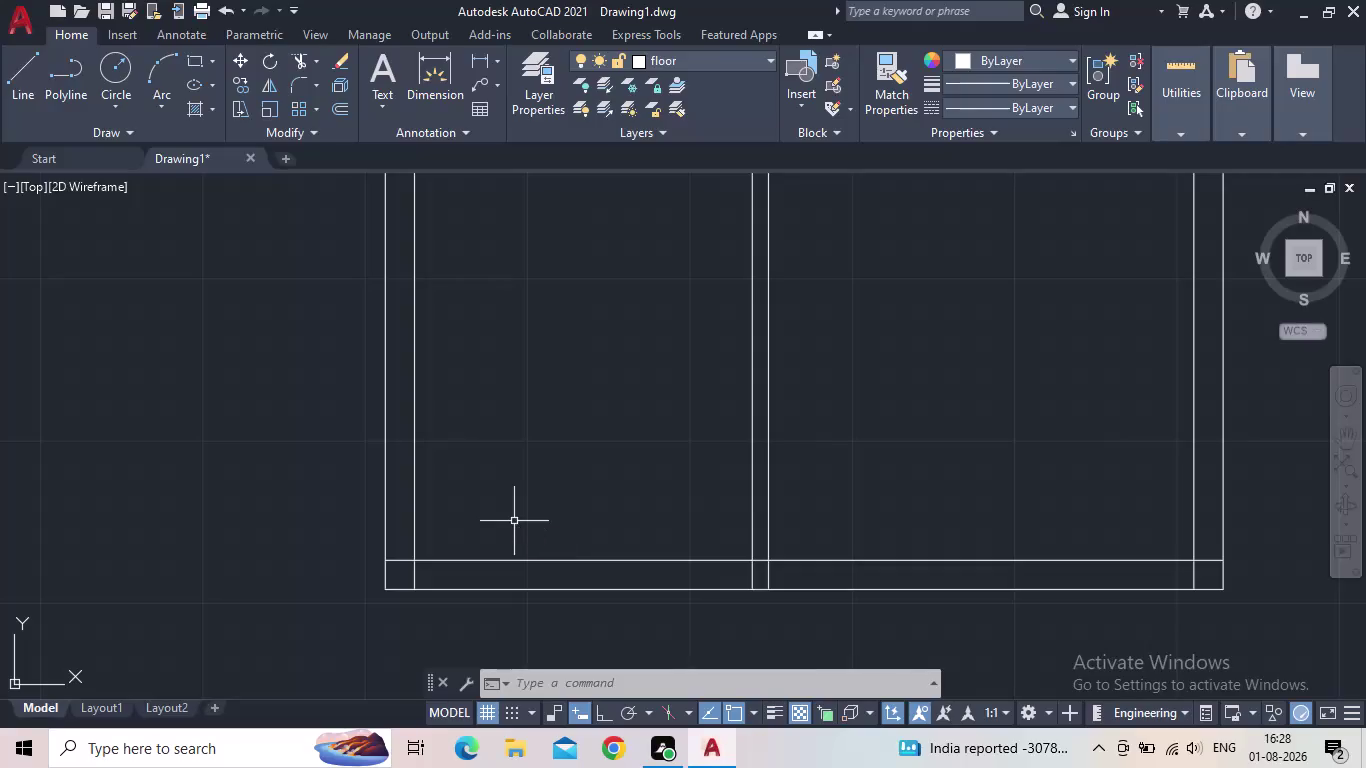
Offset the inner bottom wall line 1'8" upward.
text(1)
text(')
text(8")
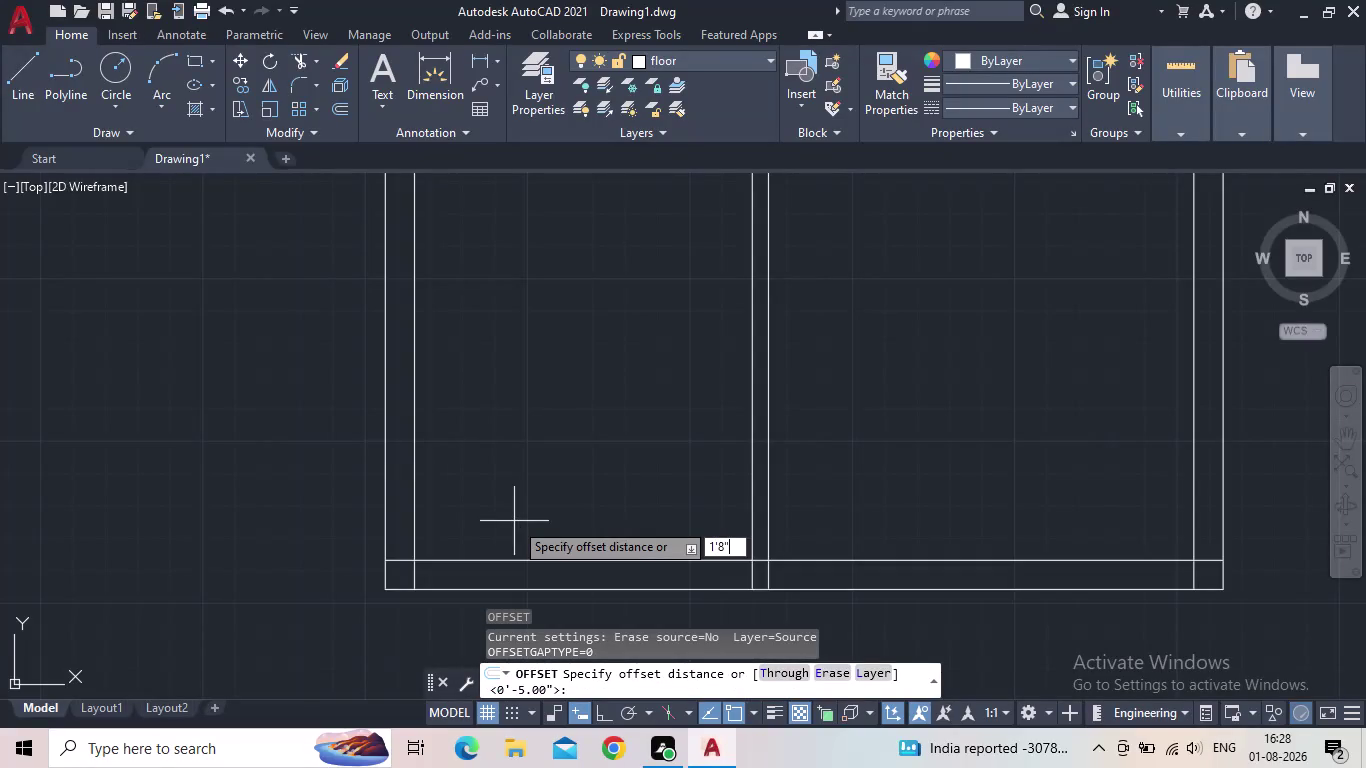
key(Return)
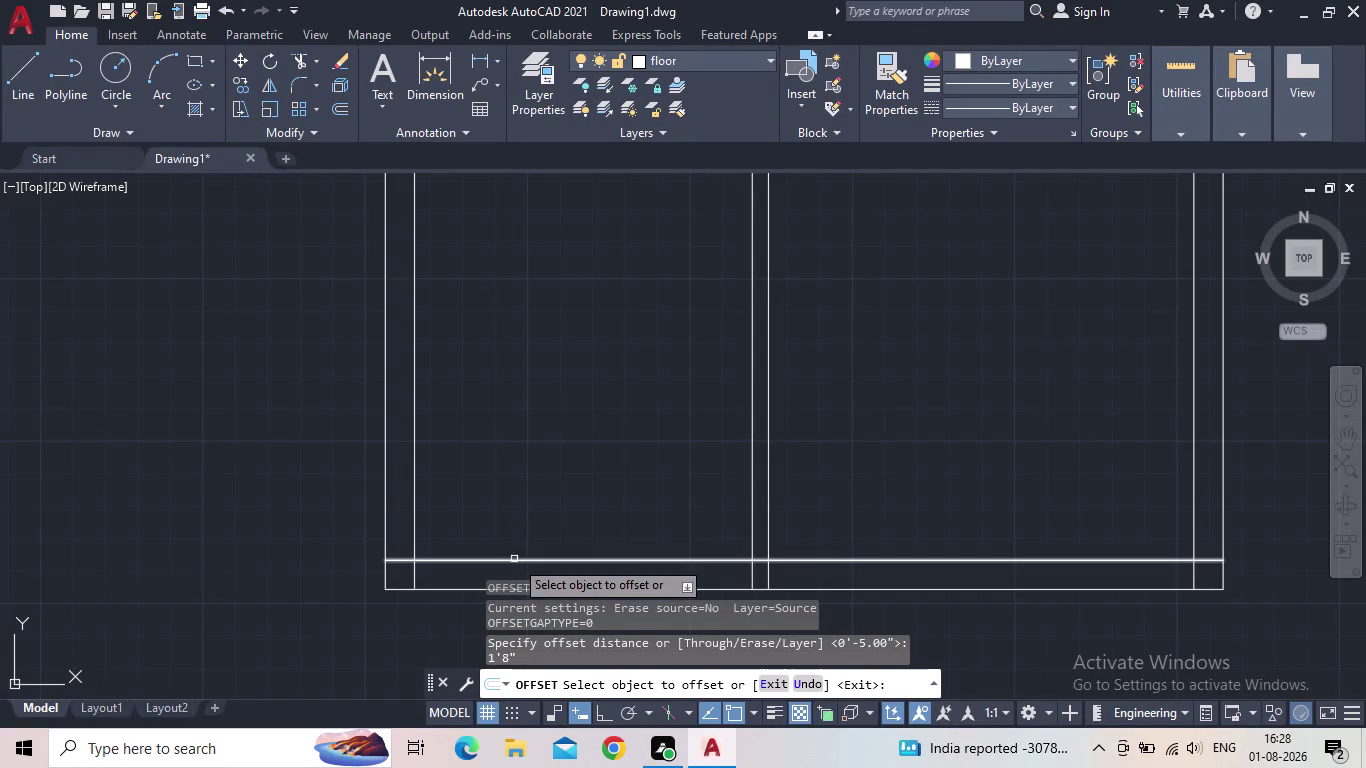
click(514, 559)
click(535, 433)
key(Escape)
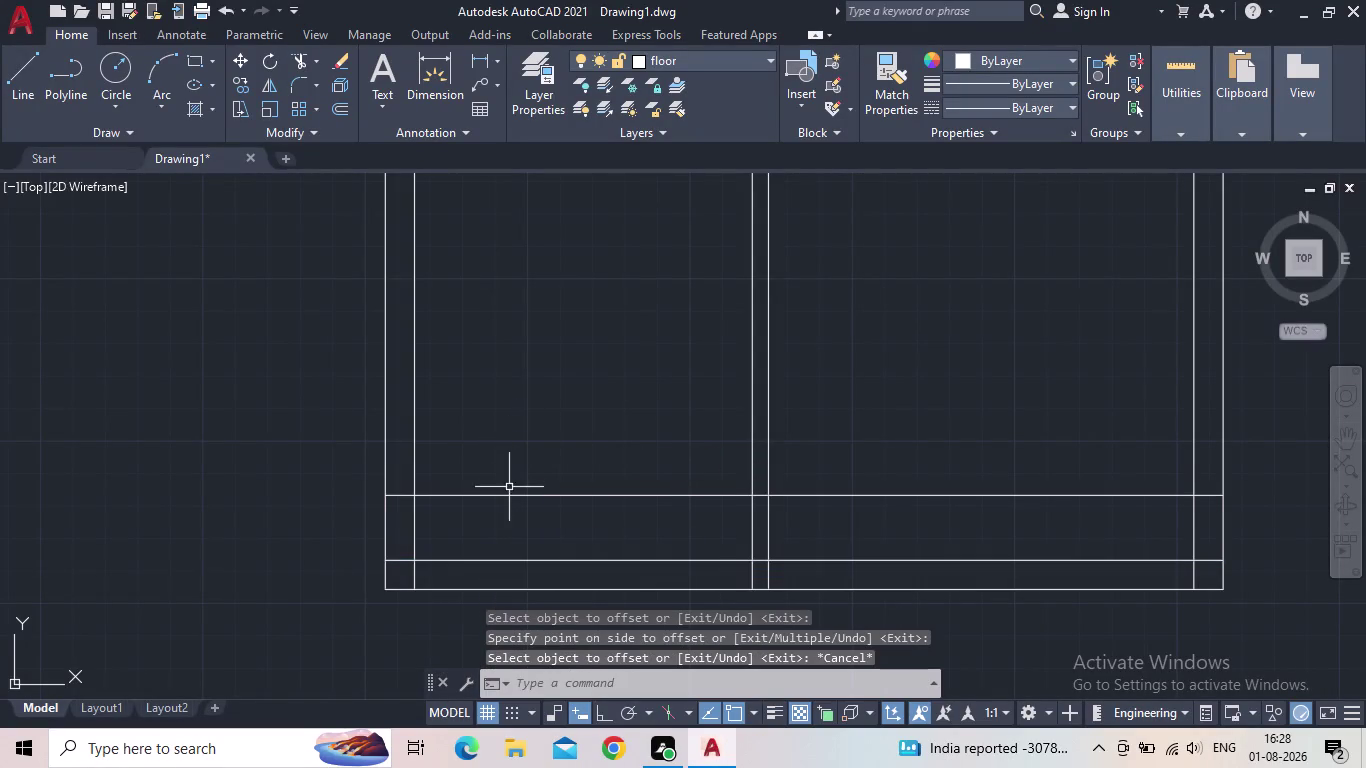
Offset the new line another 9" upward.
key(o)
key(Return)
text(9)
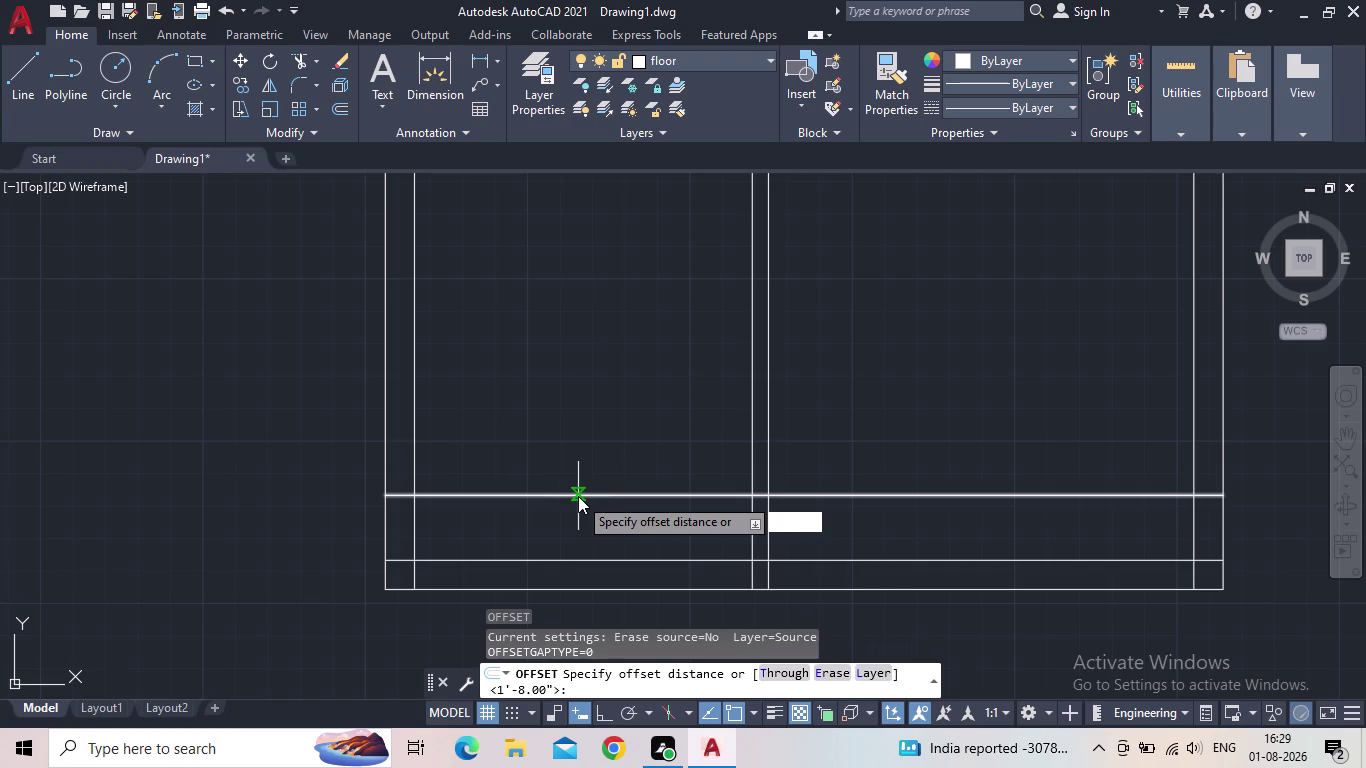
text(")
key(Return)
click(577, 497)
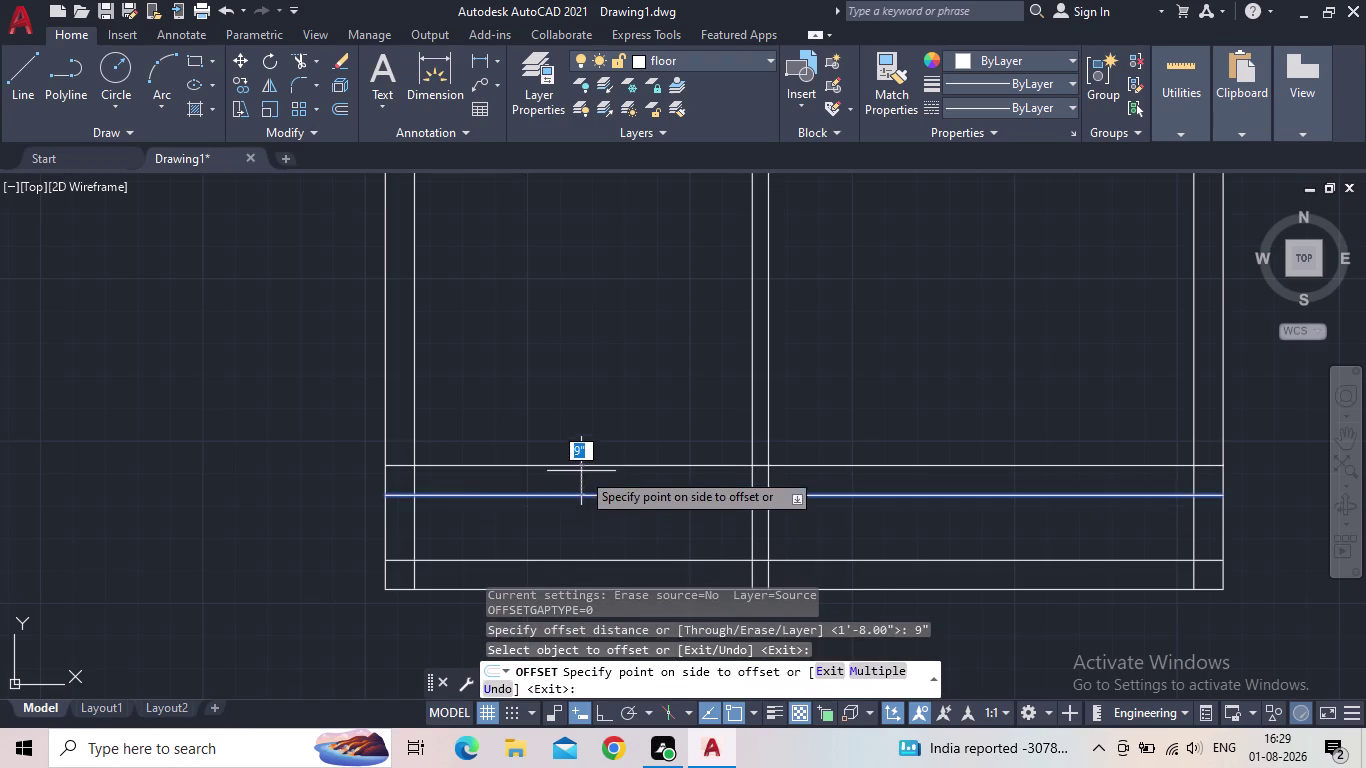
click(581, 471)
key(Escape)
scroll(down, 3)
scroll(up, 3)
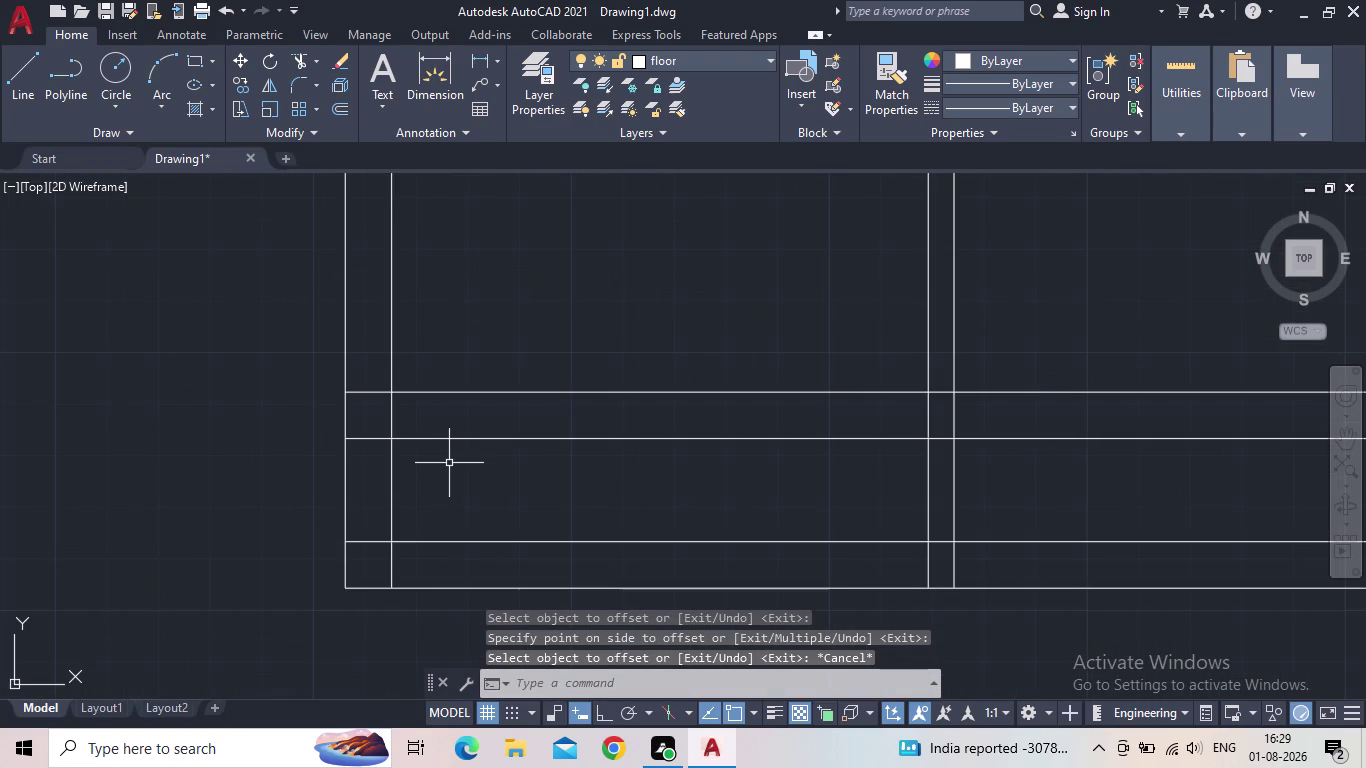
scroll(down, 3)
Trim the two new lines out of the right room with TR.
key(t)
key(r)
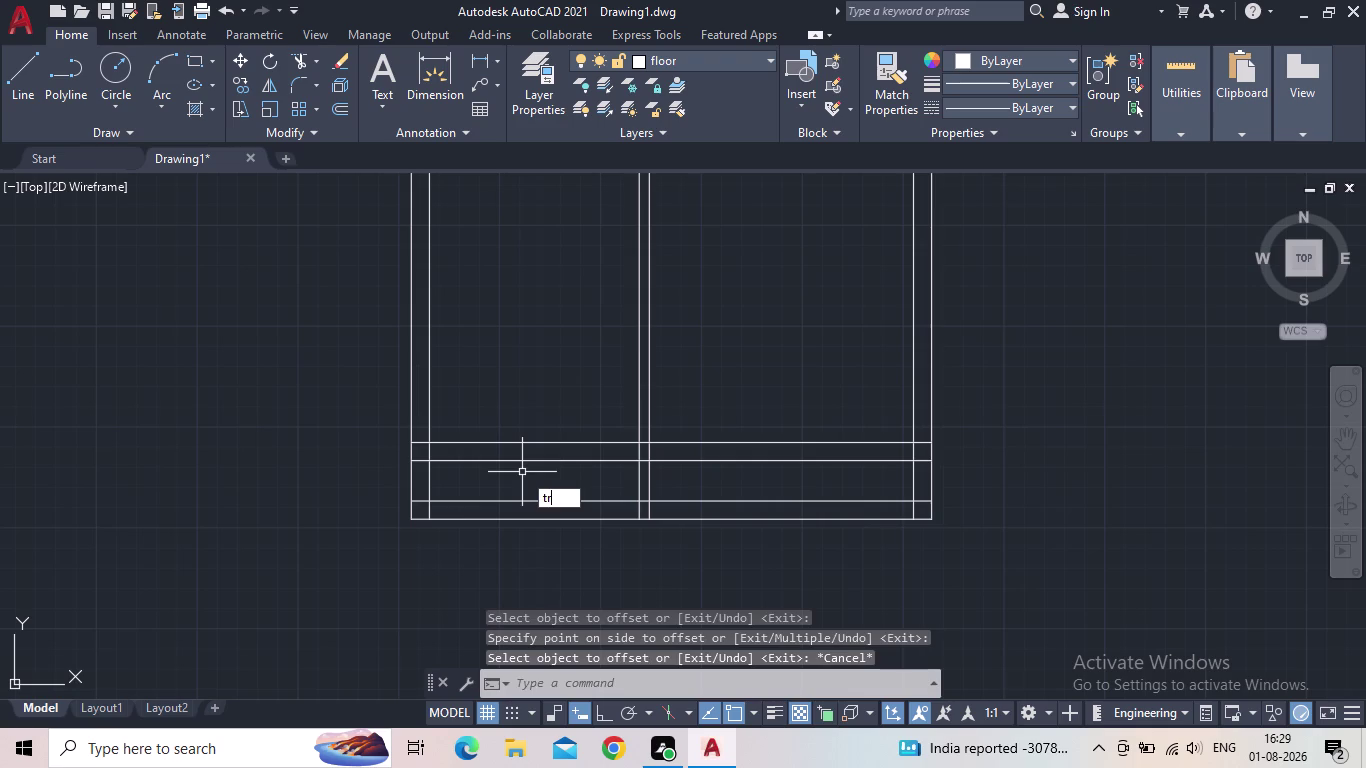
key(space)
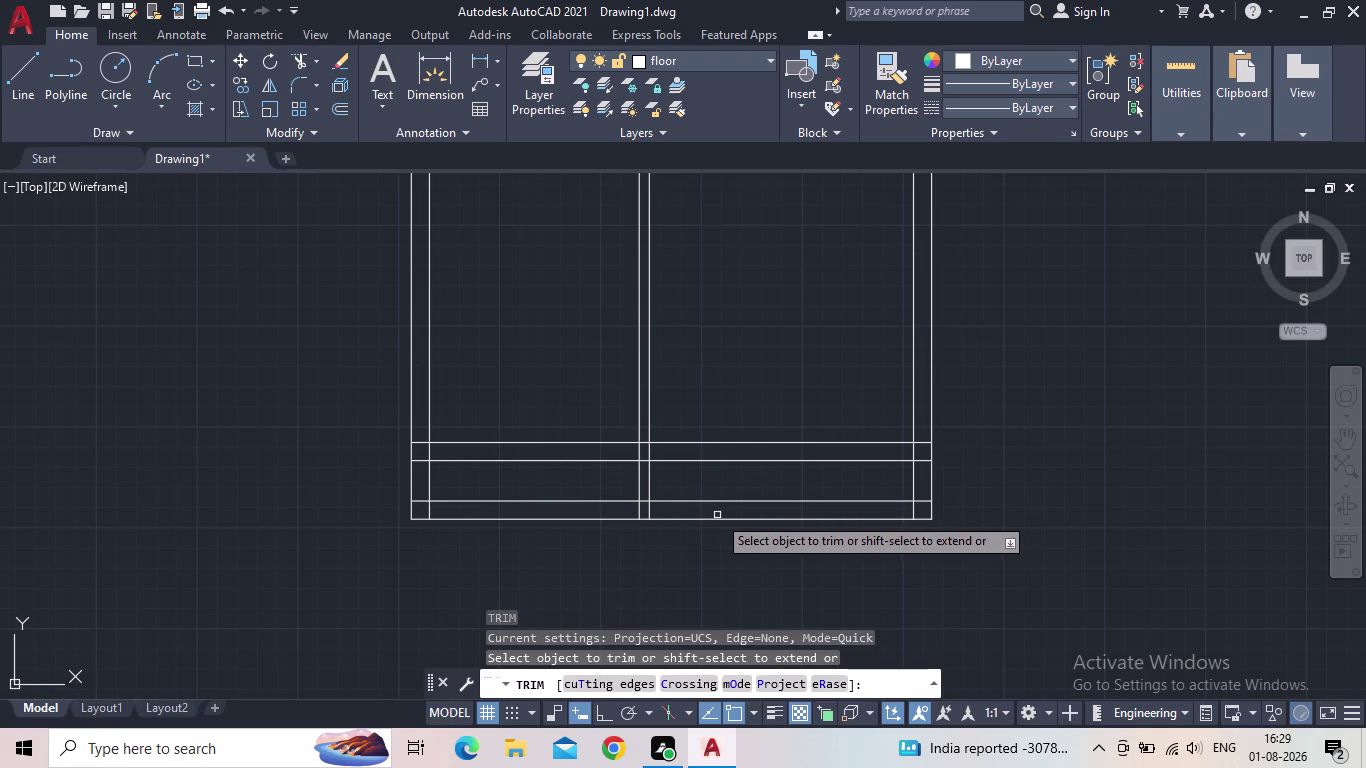
scroll(up, 3)
drag(752, 436, 739, 408)
click(679, 308)
scroll(down, 3)
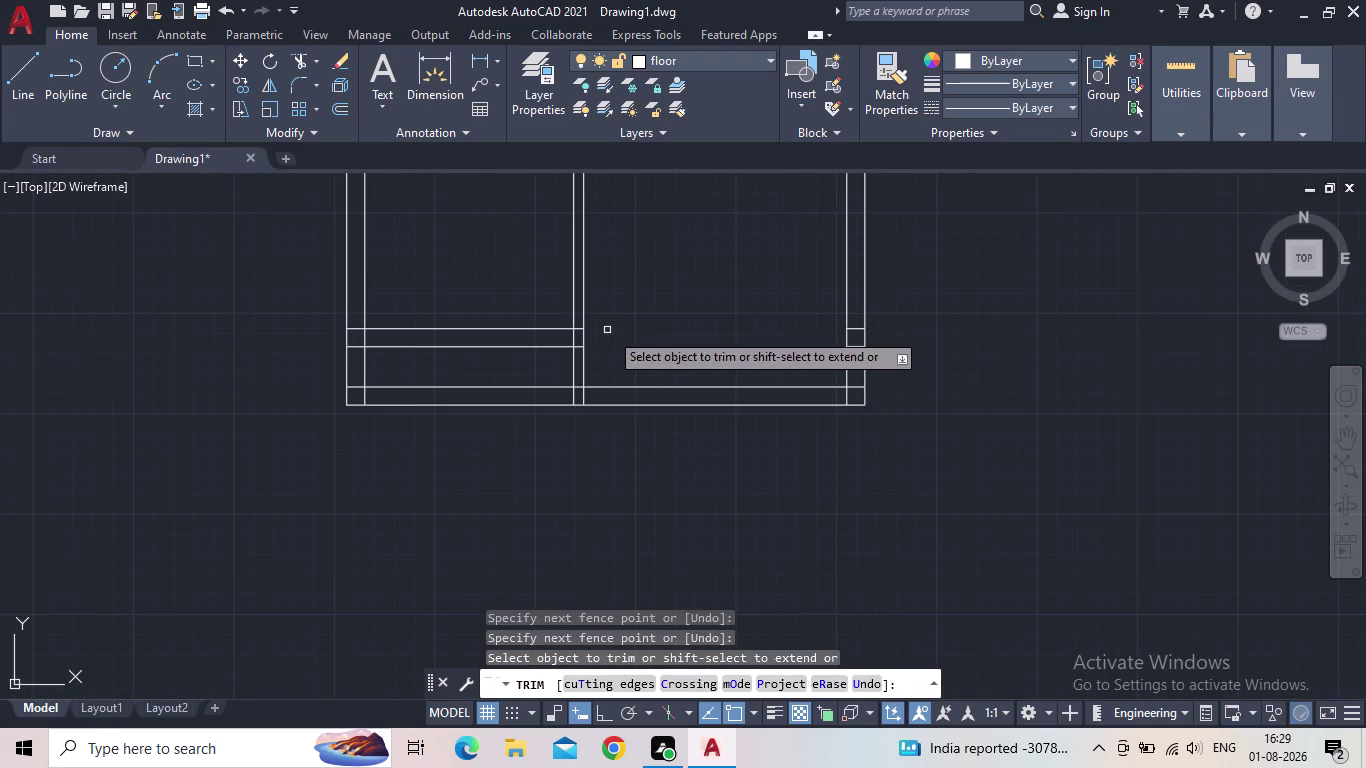
Trim the new line ends inside the left wall and finish trimming.
middle_drag(458, 368, 579, 399)
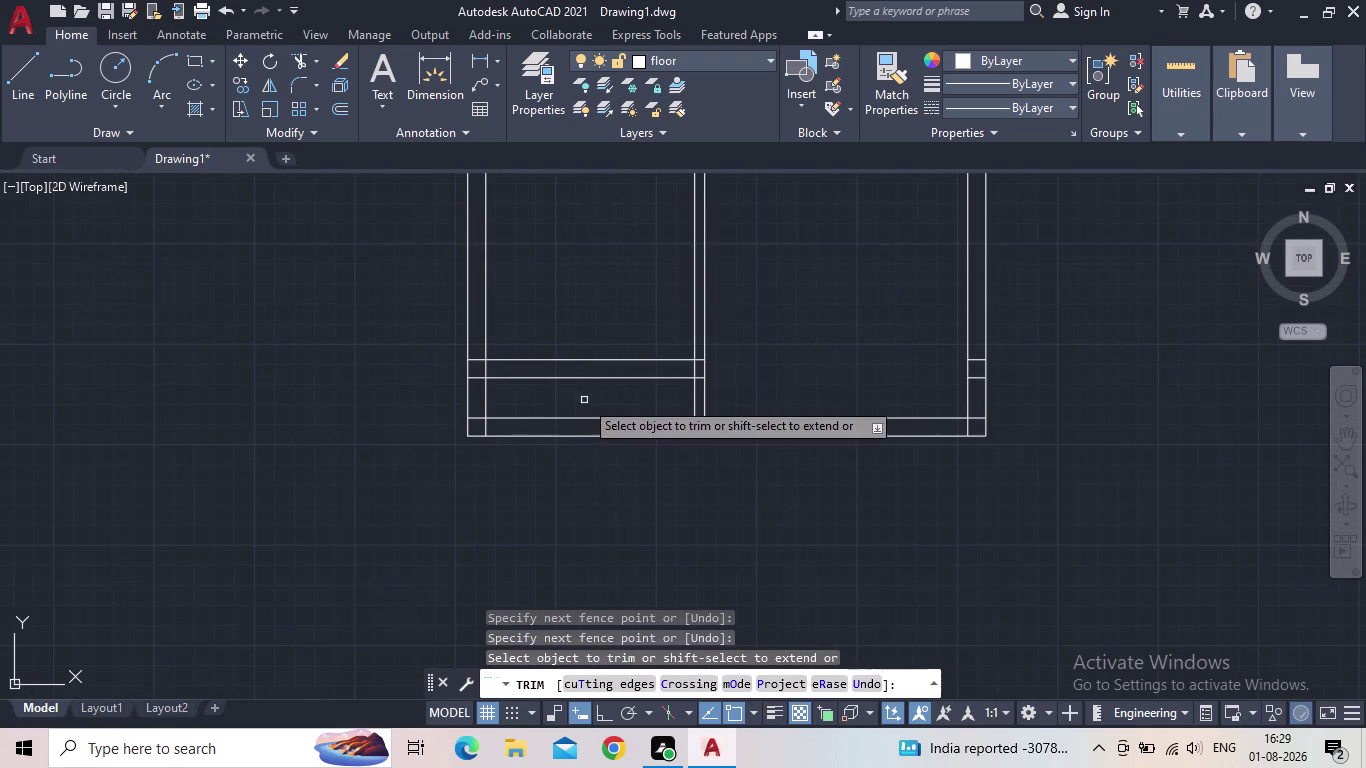
scroll(up, 3)
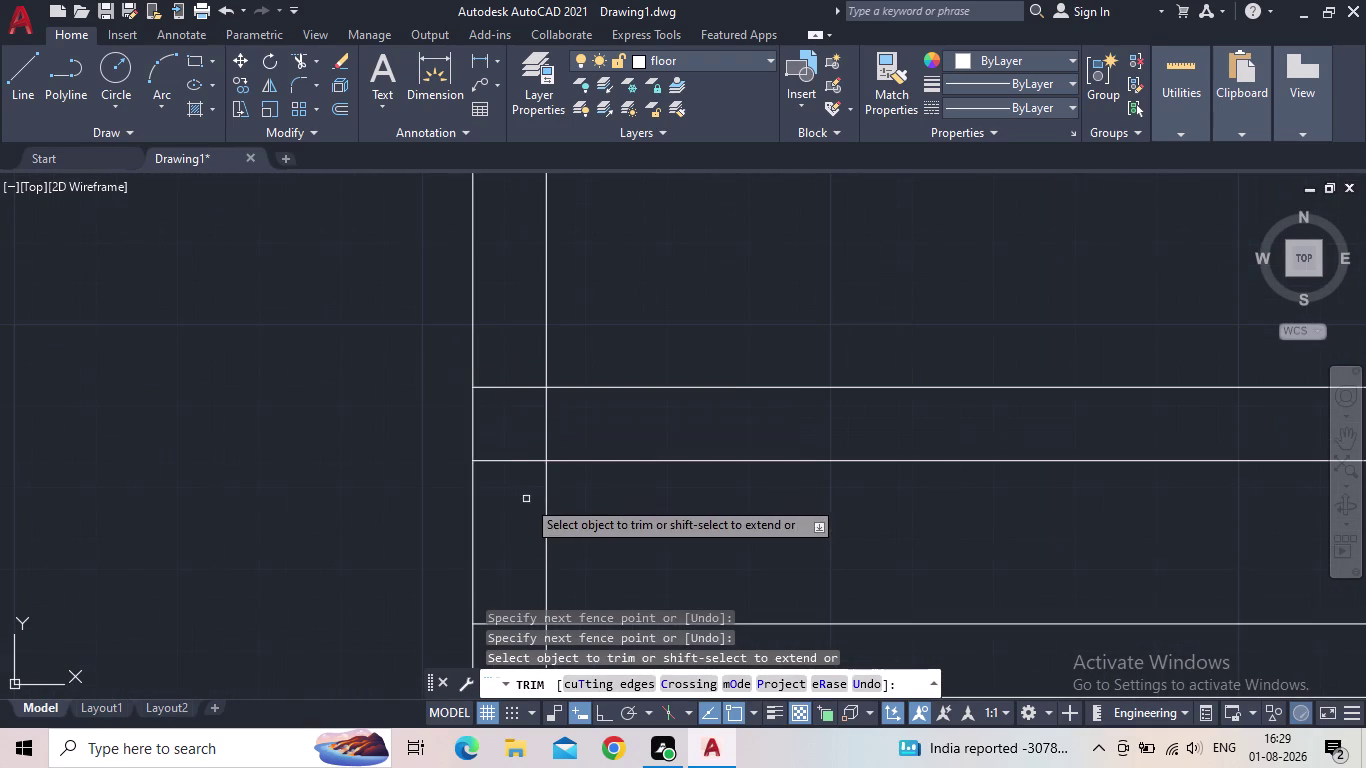
click(526, 499)
drag(514, 358, 513, 367)
scroll(down, 3)
middle_drag(645, 454, 661, 431)
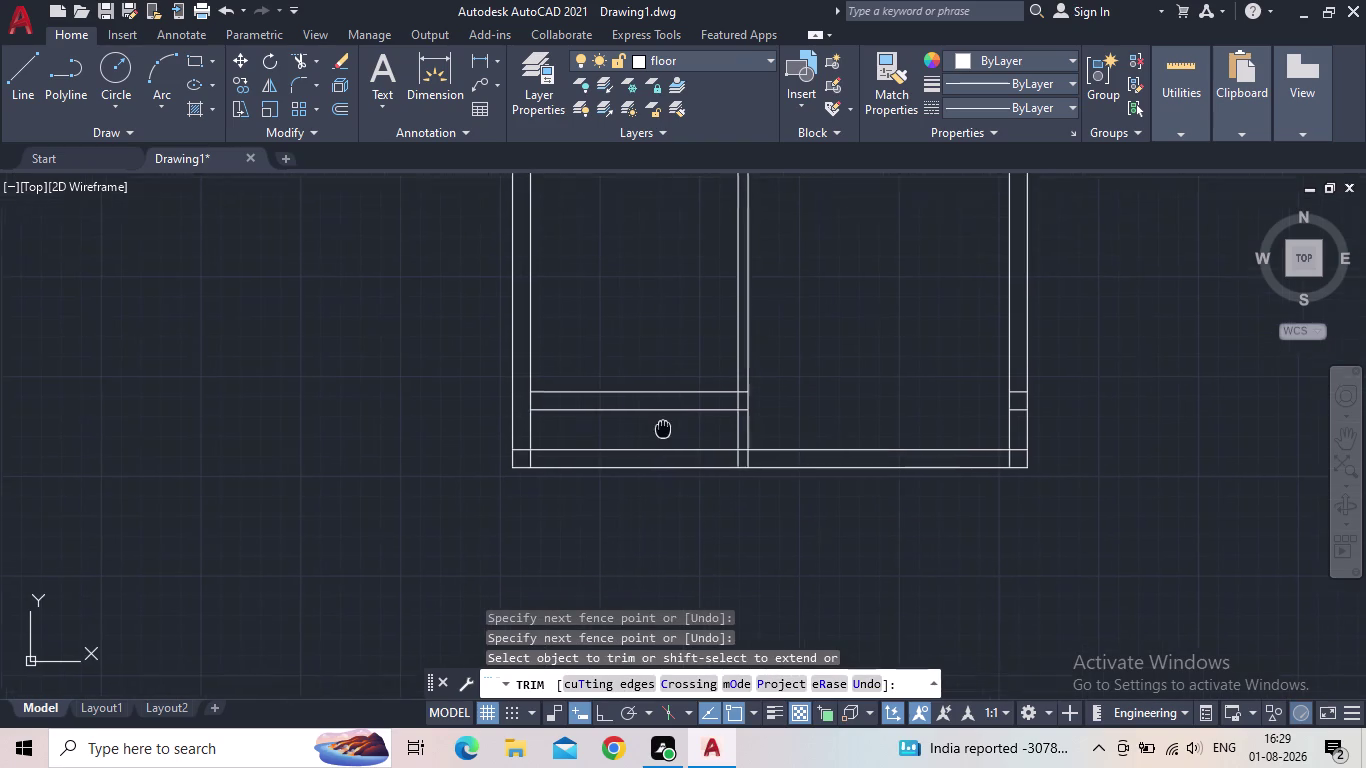
middle_drag(661, 431, 672, 415)
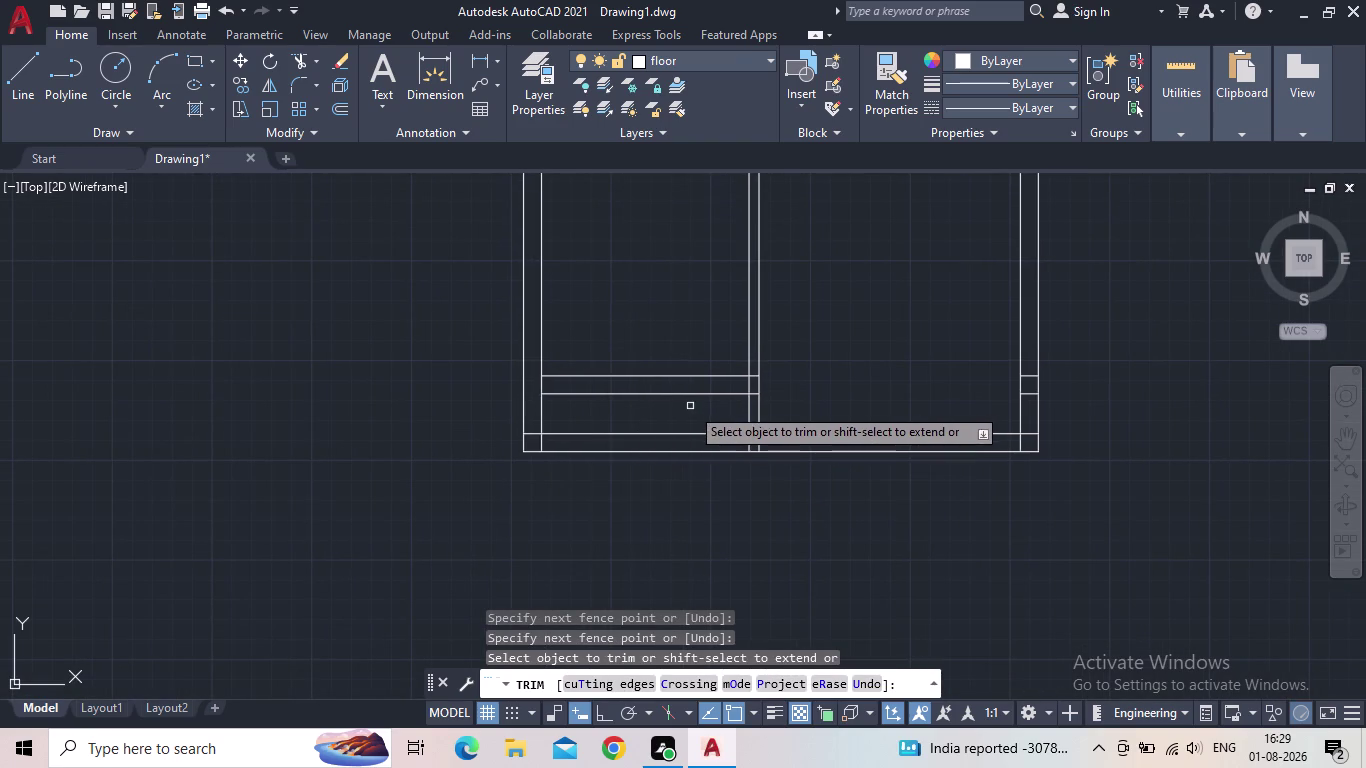
scroll(up, 3)
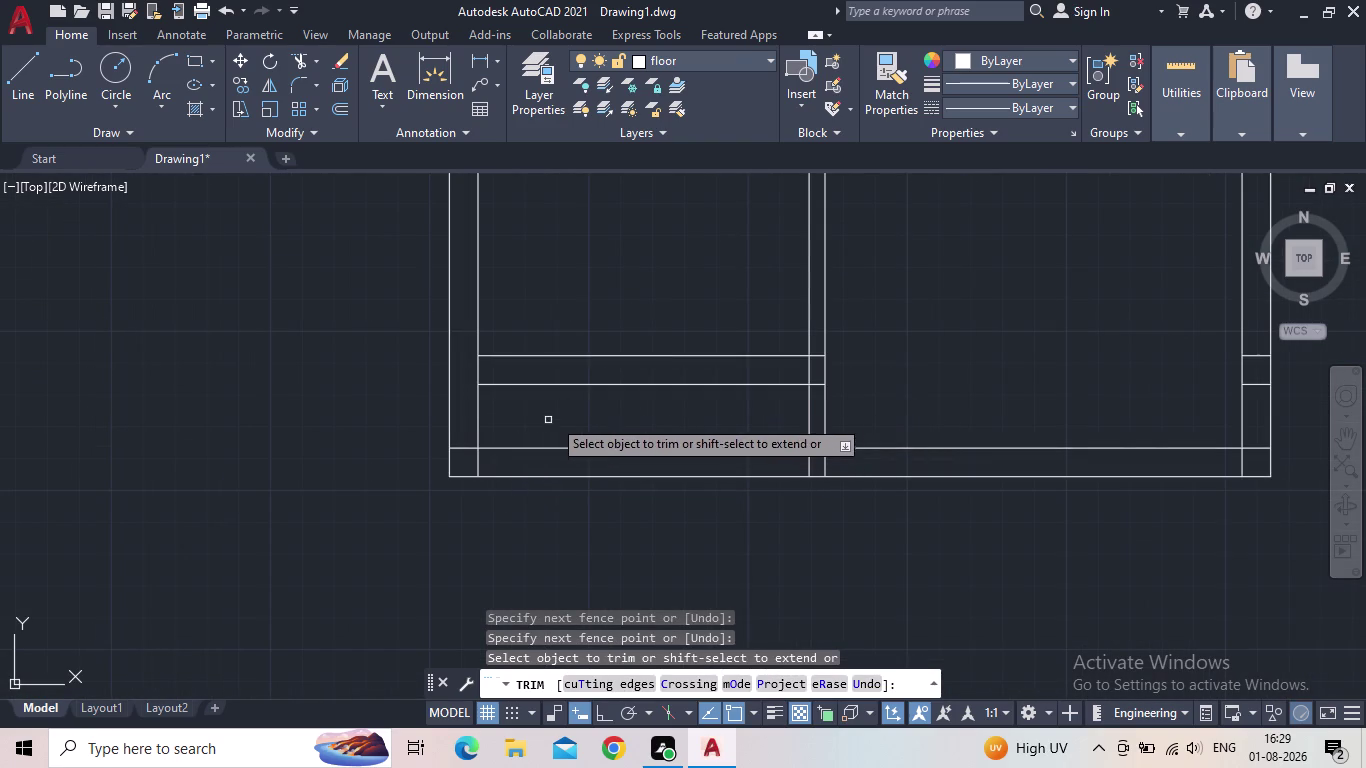
key(Escape)
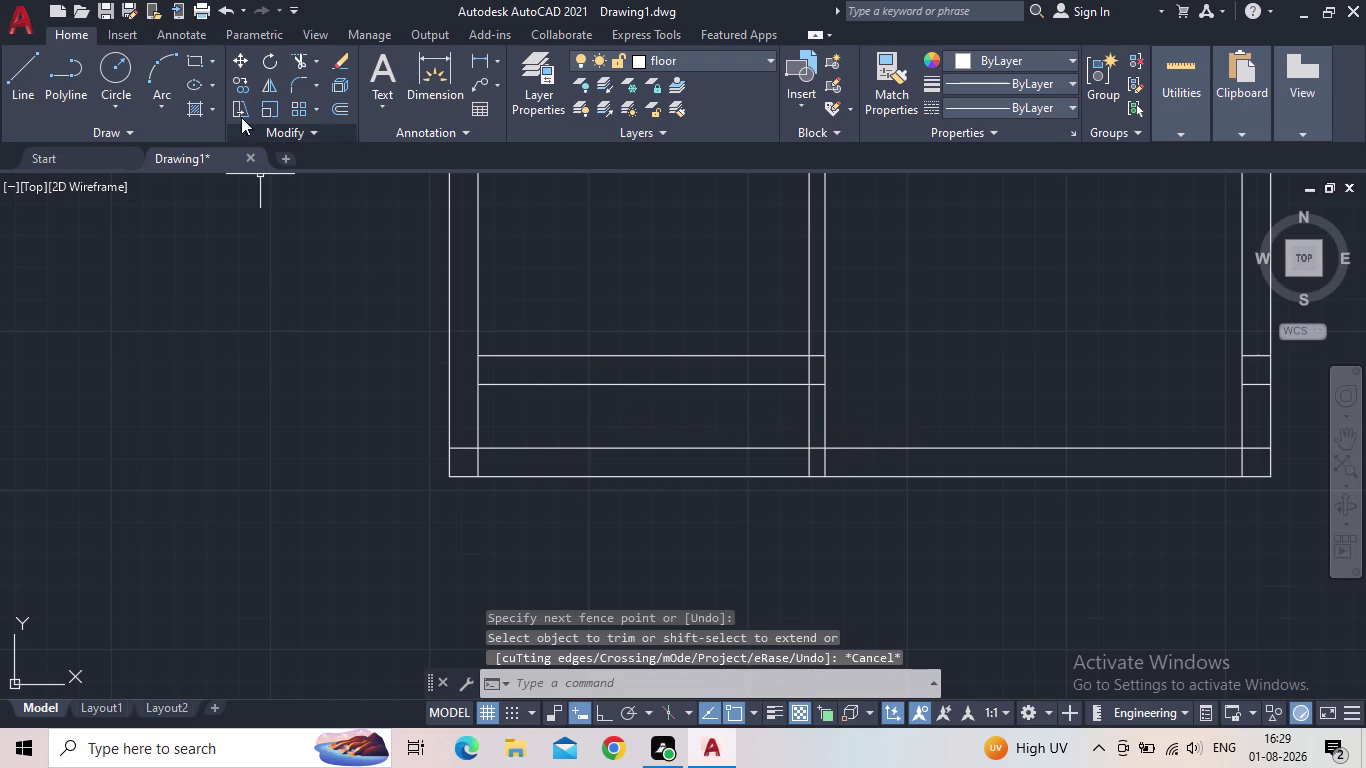
click(477, 58)
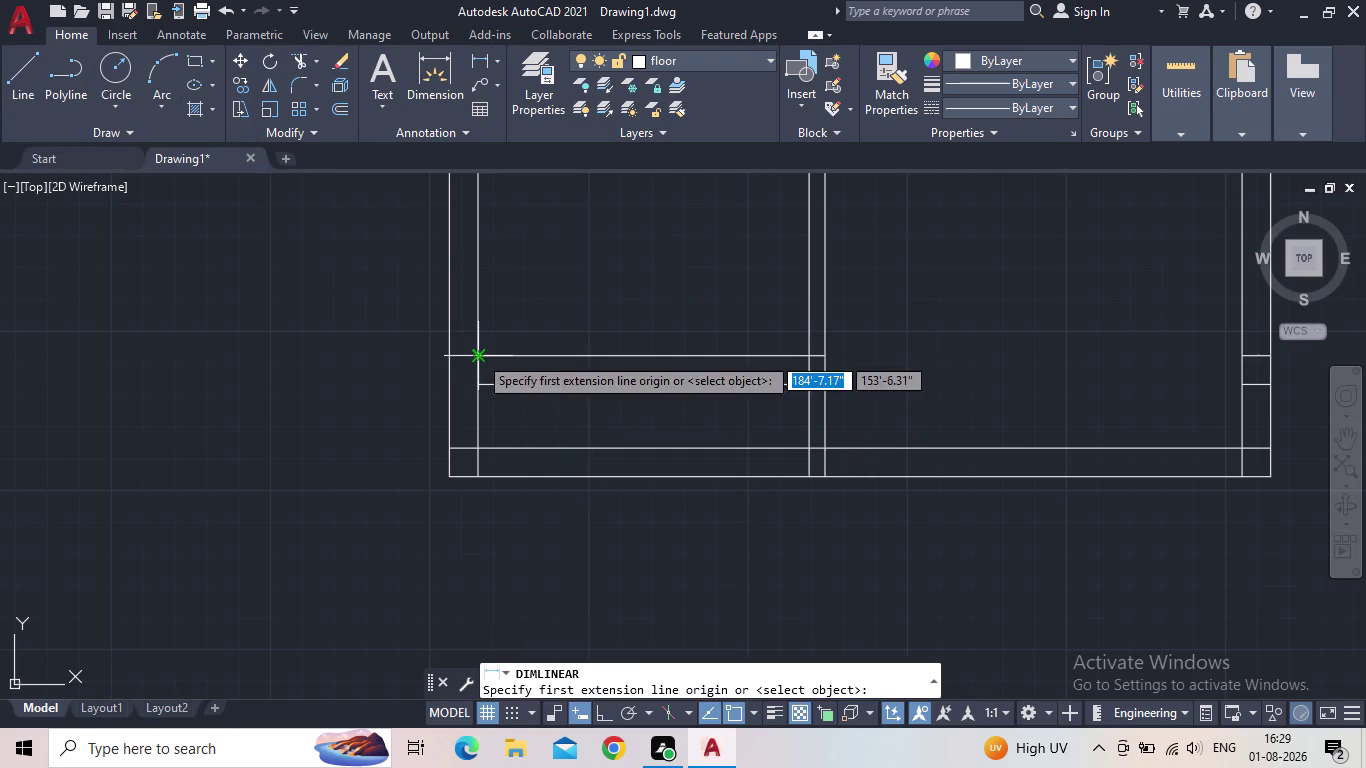
click(478, 355)
click(477, 474)
scroll(up, 3)
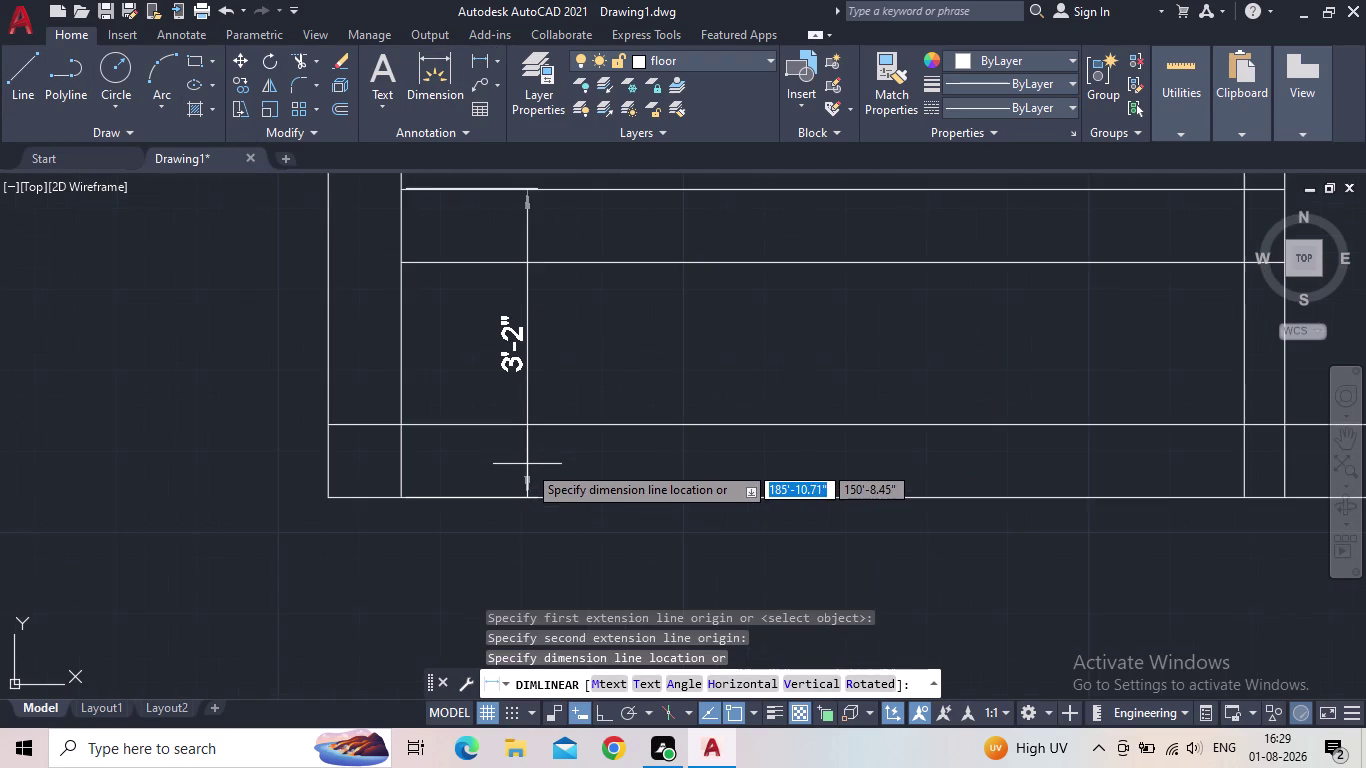
scroll(down, 3)
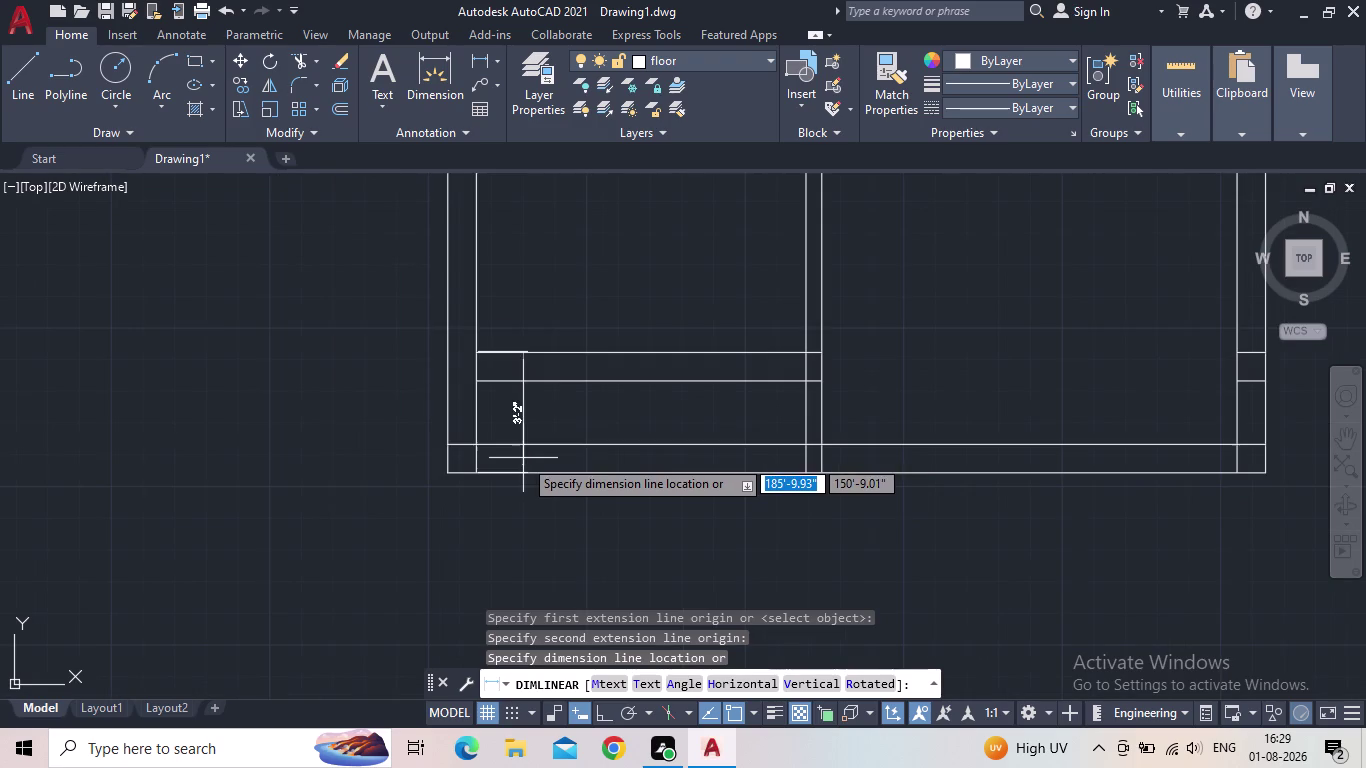
key(Escape)
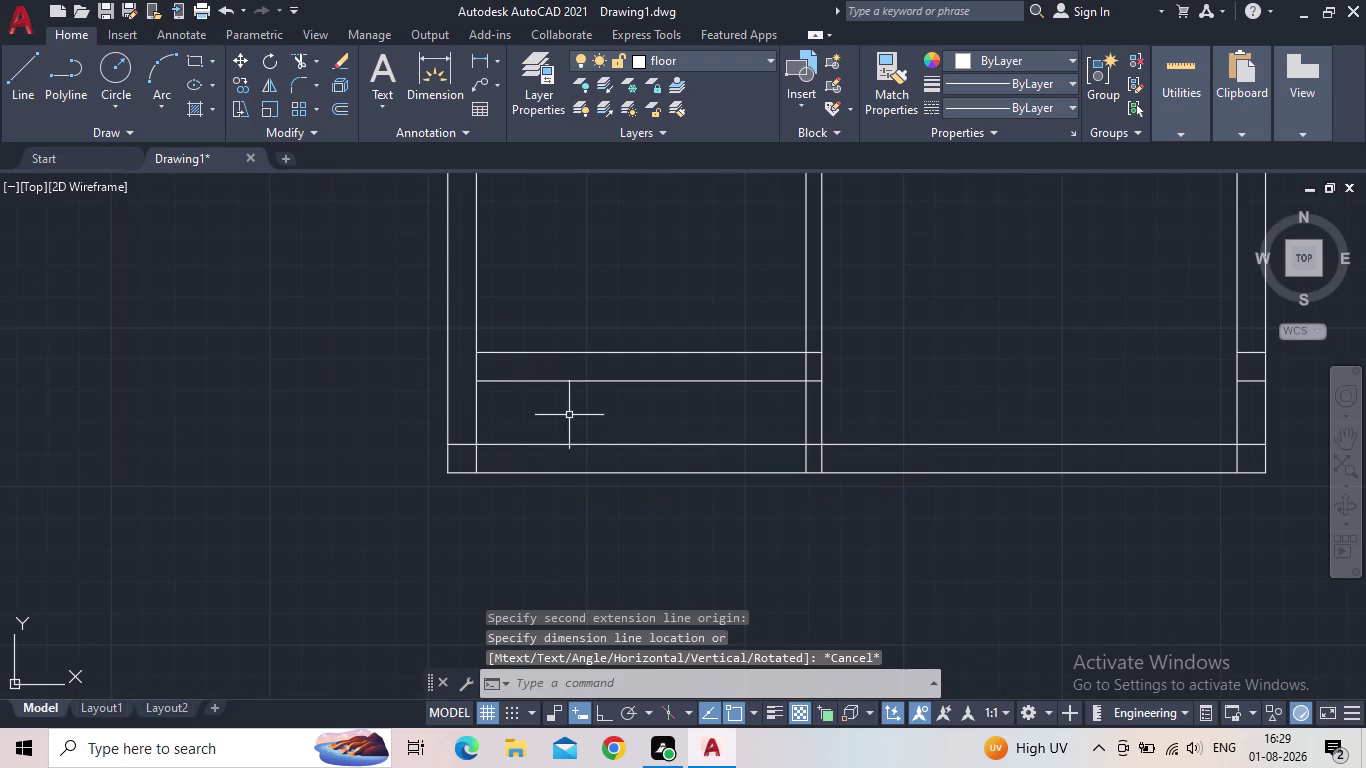
click(576, 402)
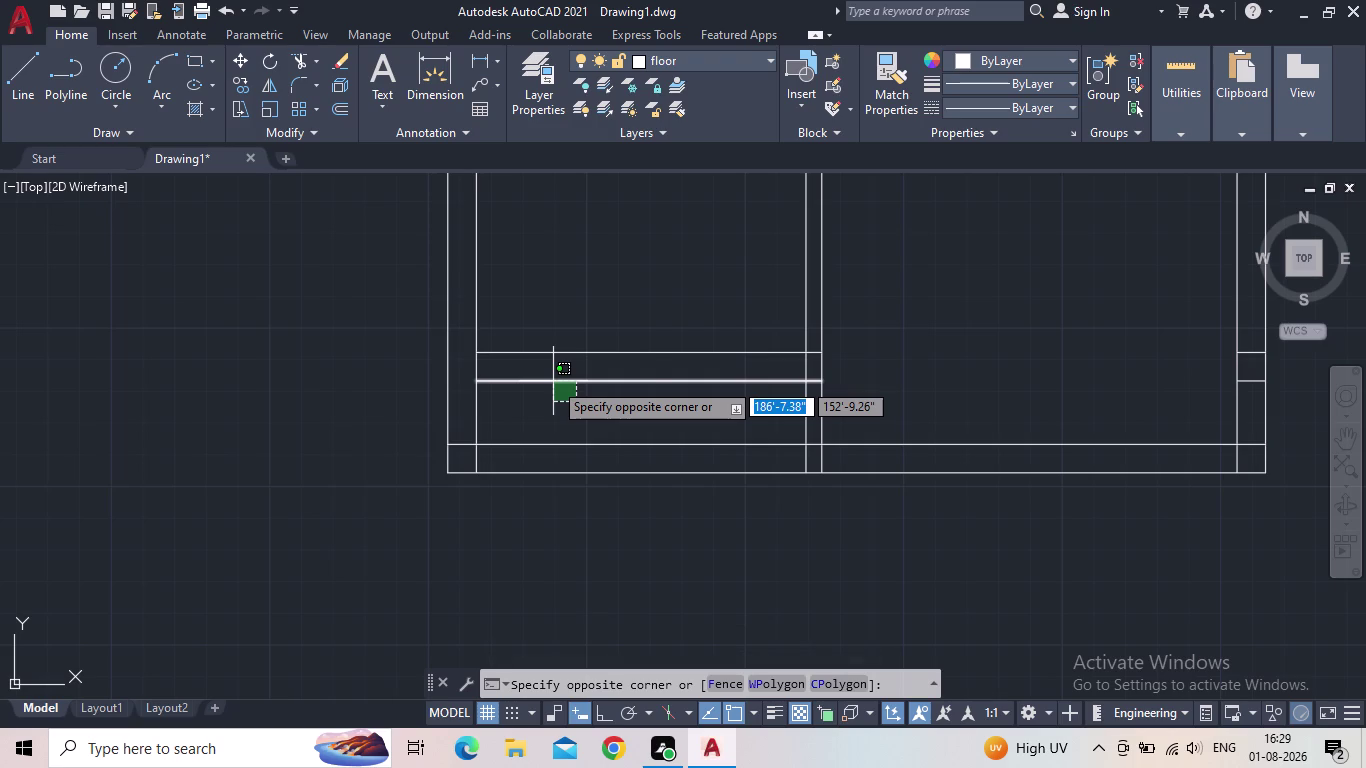
Delete the lower and upper horizontal lines crossing the left room.
click(553, 381)
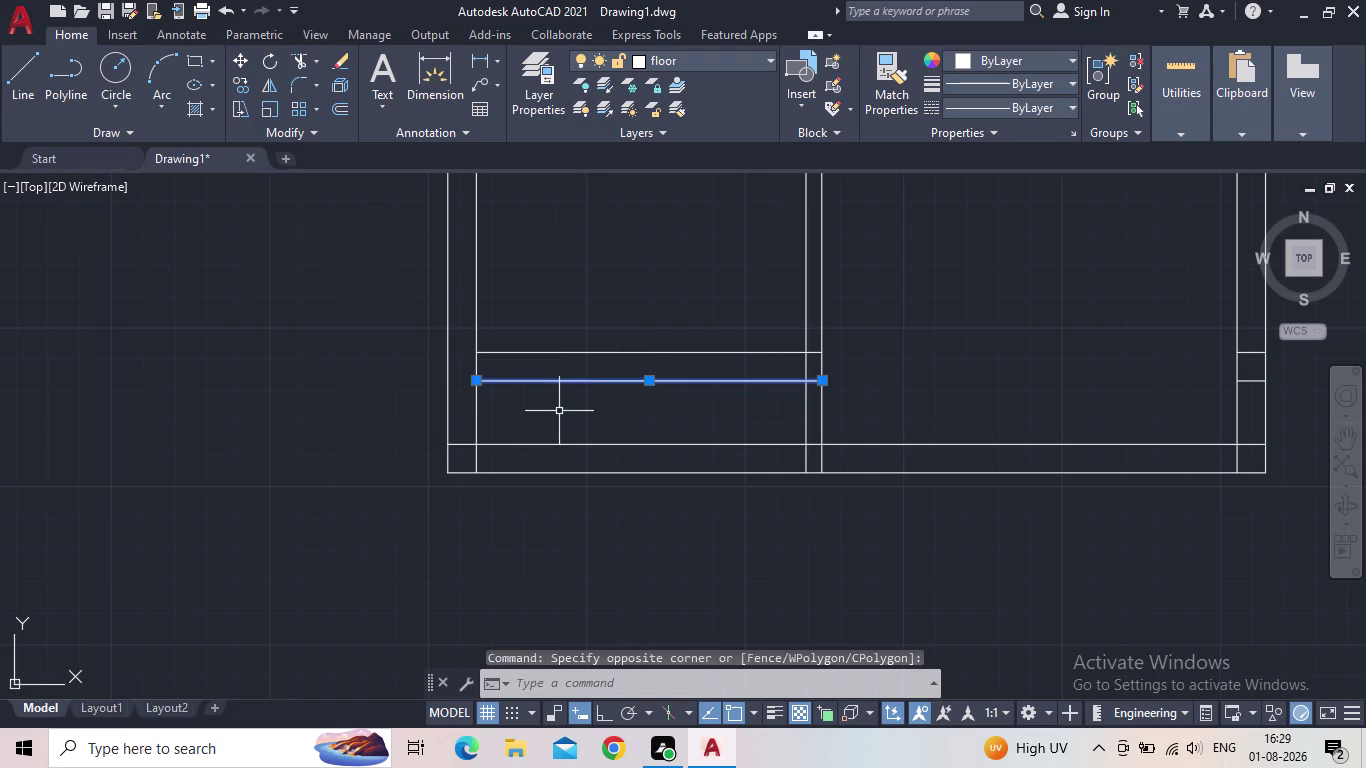
key(Delete)
click(603, 352)
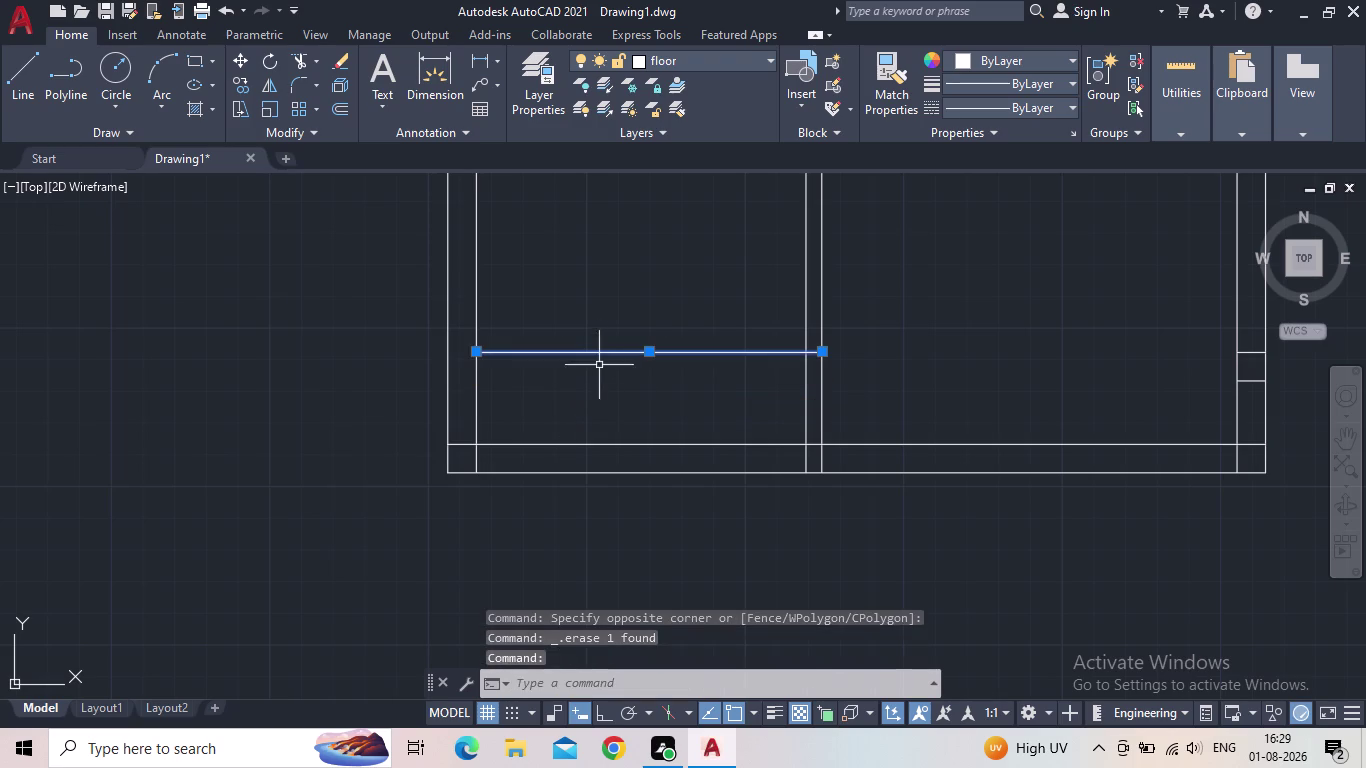
key(Delete)
scroll(down, 3)
scroll(up, 3)
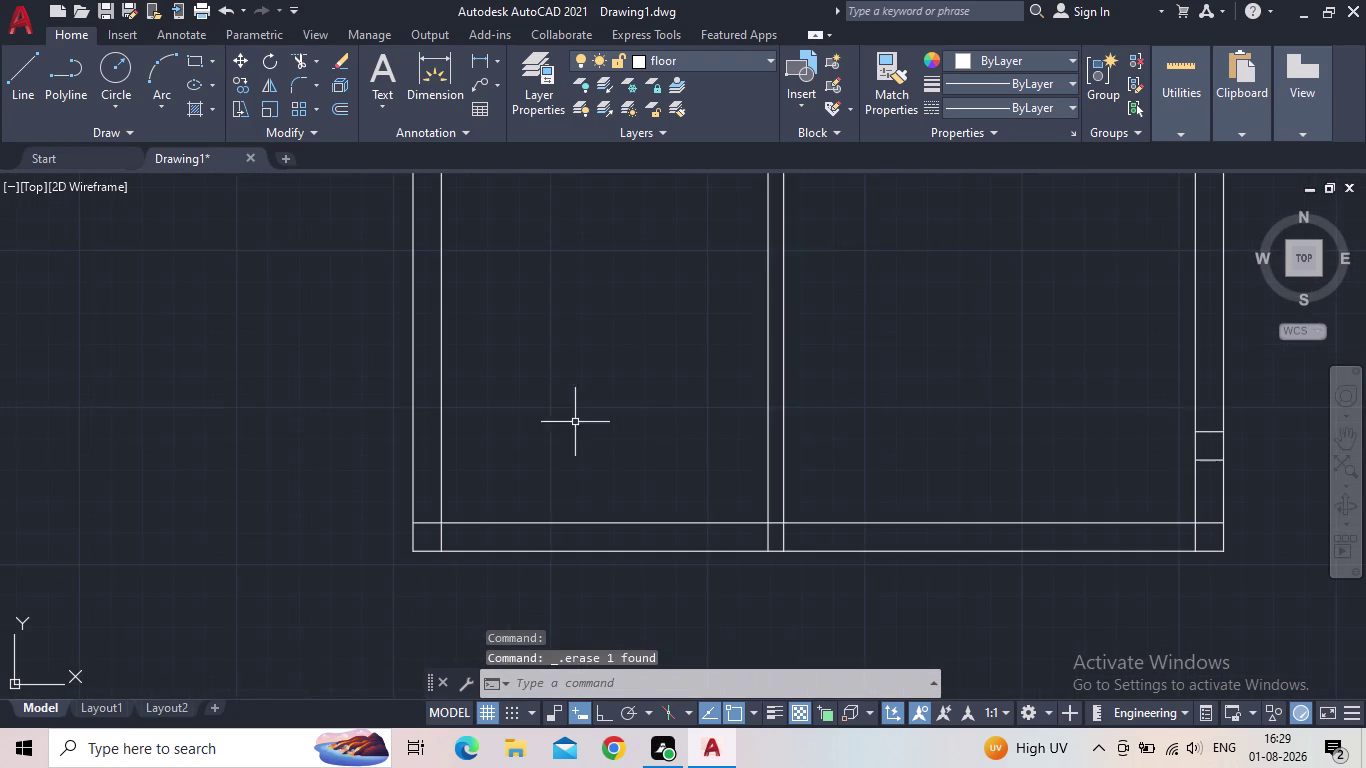
middle_drag(610, 452, 636, 408)
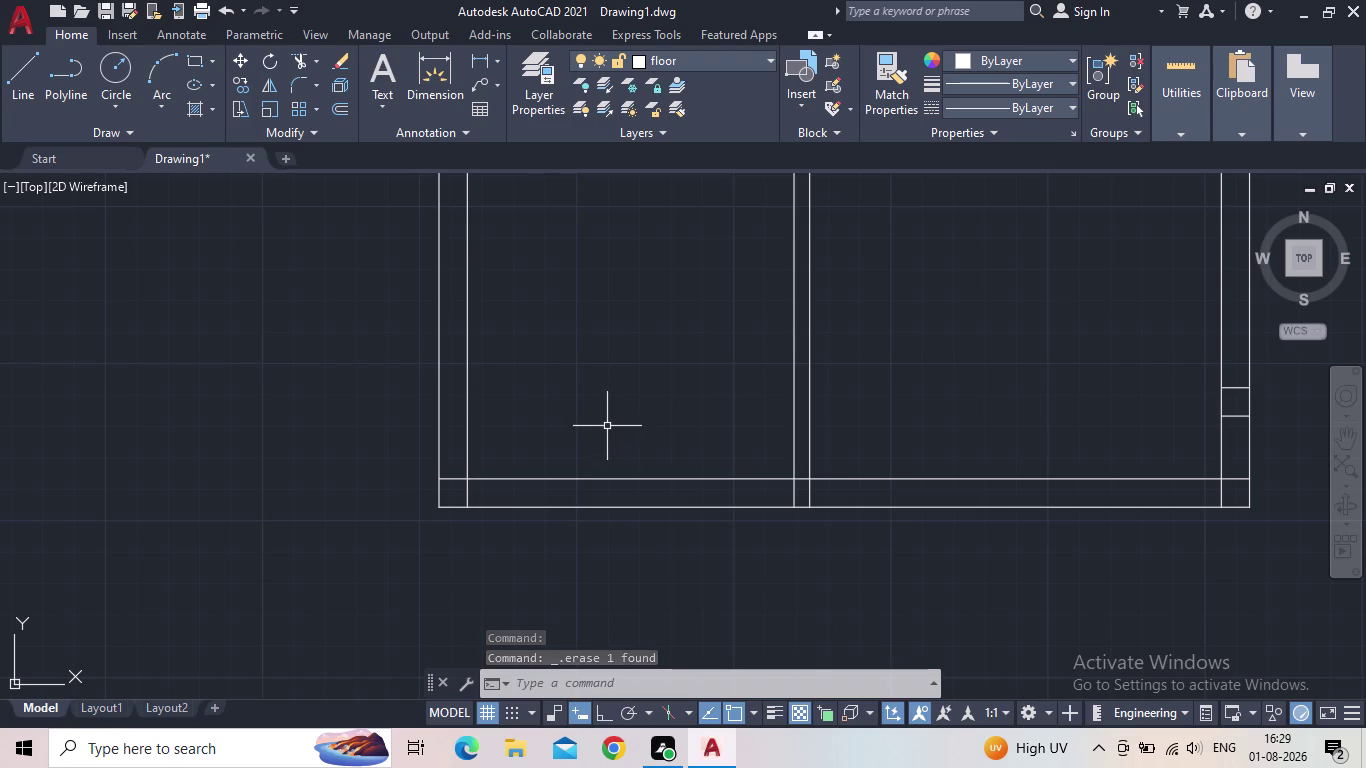
middle_drag(595, 463, 597, 454)
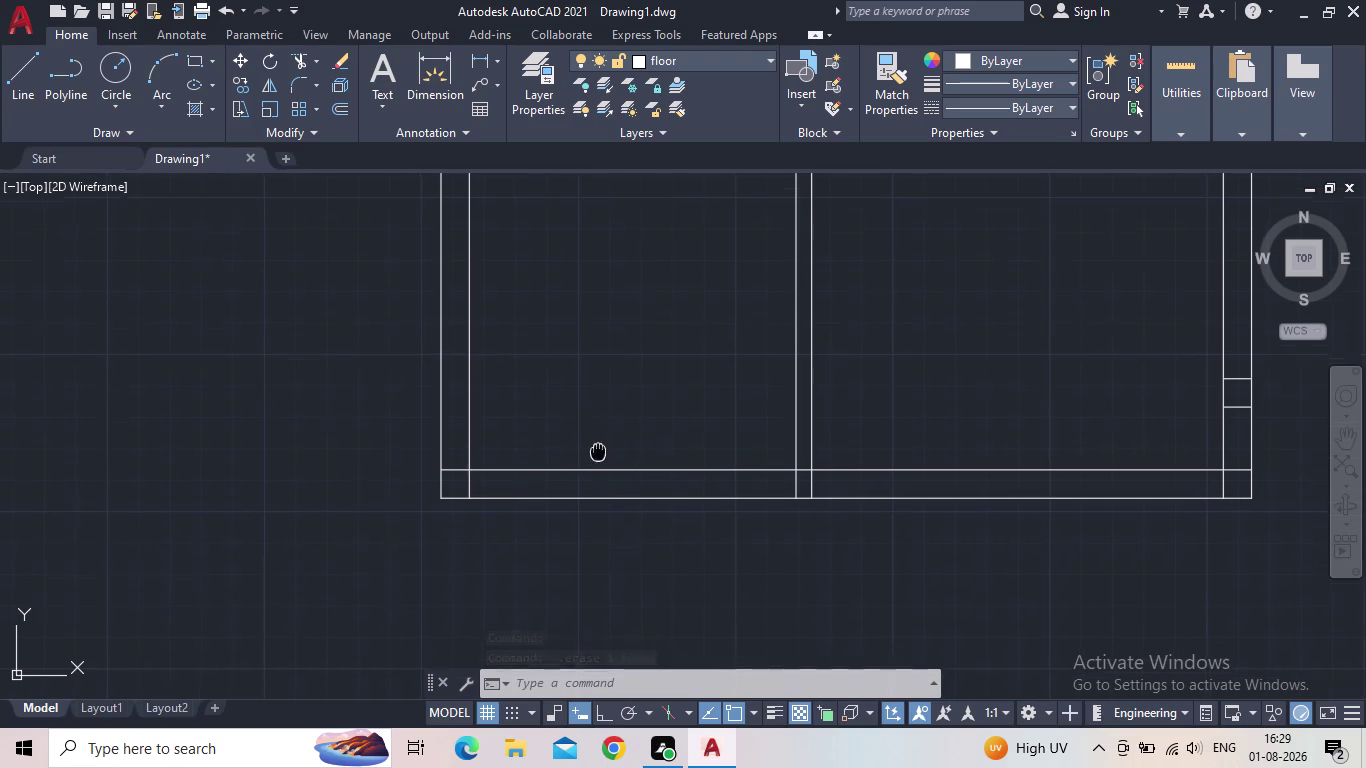
middle_drag(597, 454, 604, 431)
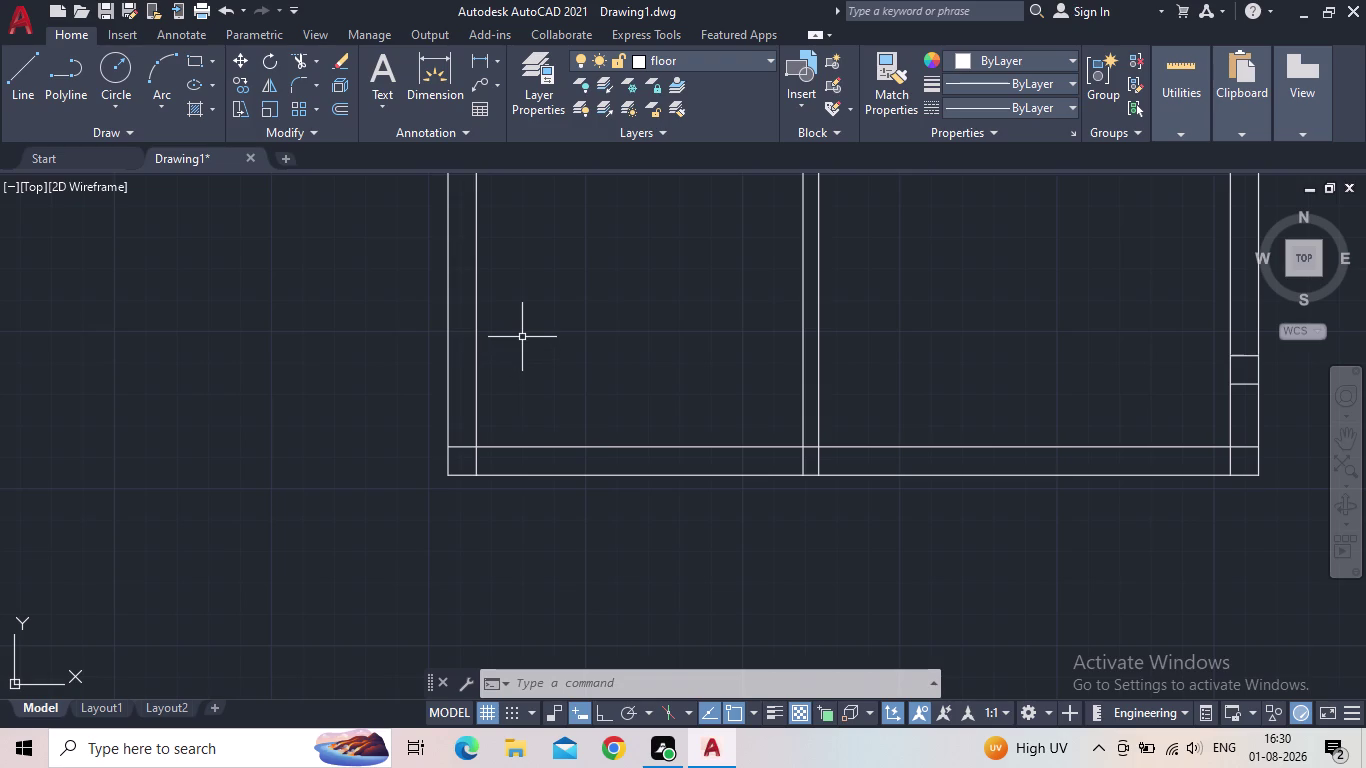
Offset the inner bottom wall line 2' upward.
key(o)
key(Return)
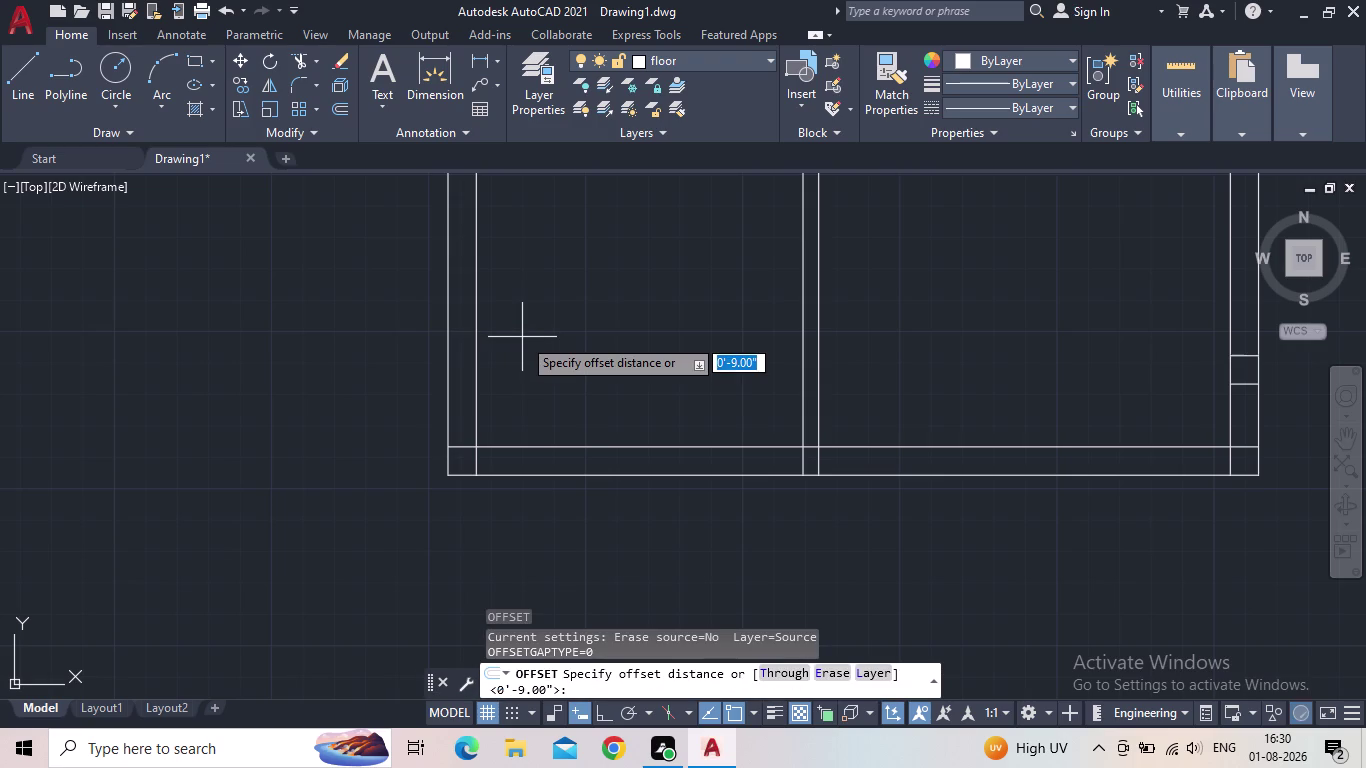
text(2')
key(Return)
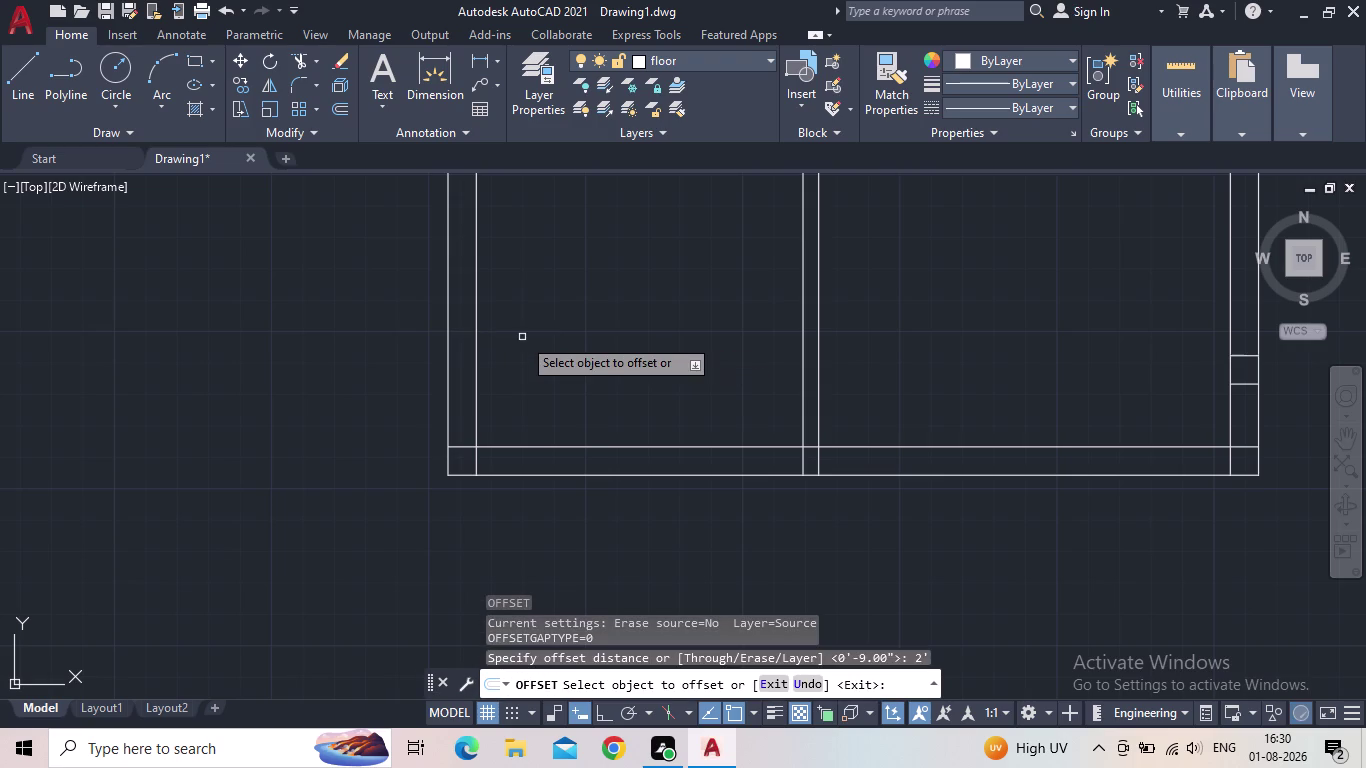
click(540, 446)
click(557, 311)
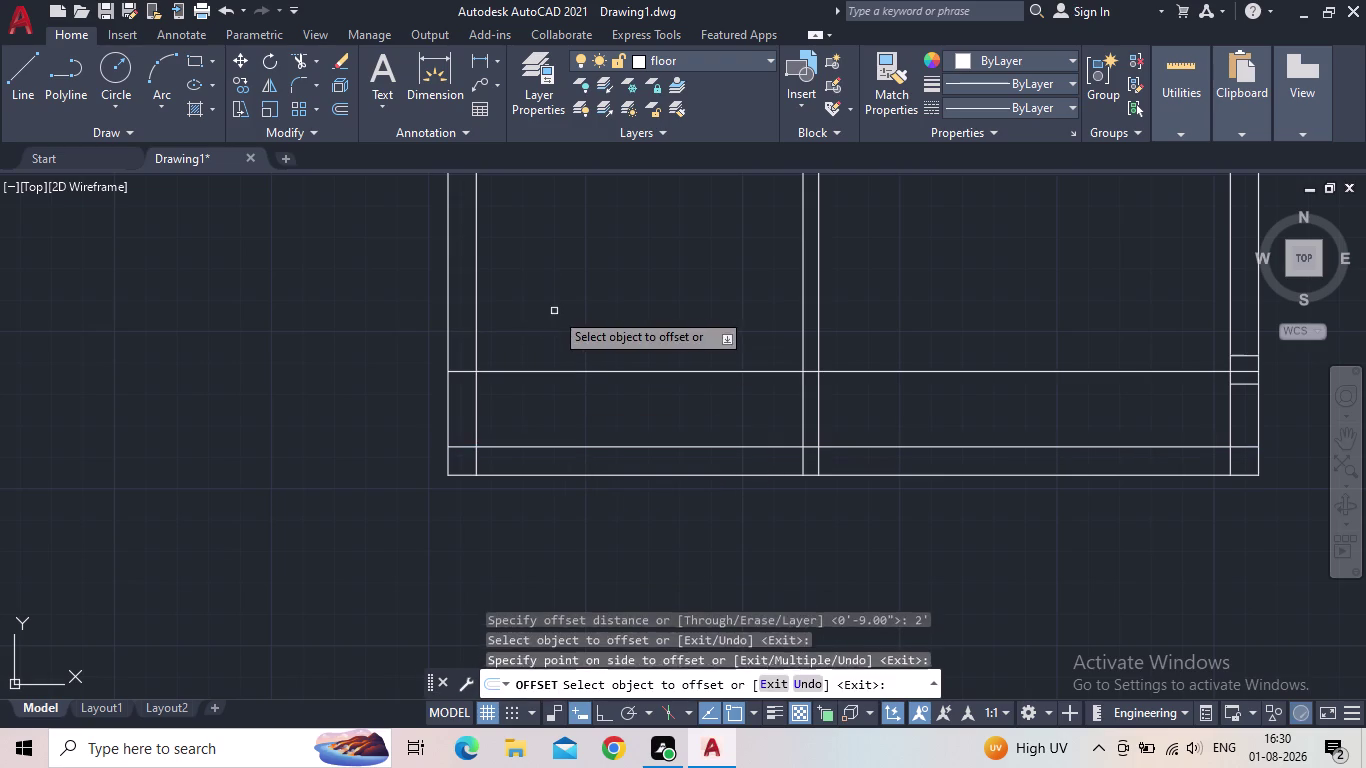
key(Escape)
Offset the new 2' line another 5" upward.
key(o)
key(Return)
key(5)
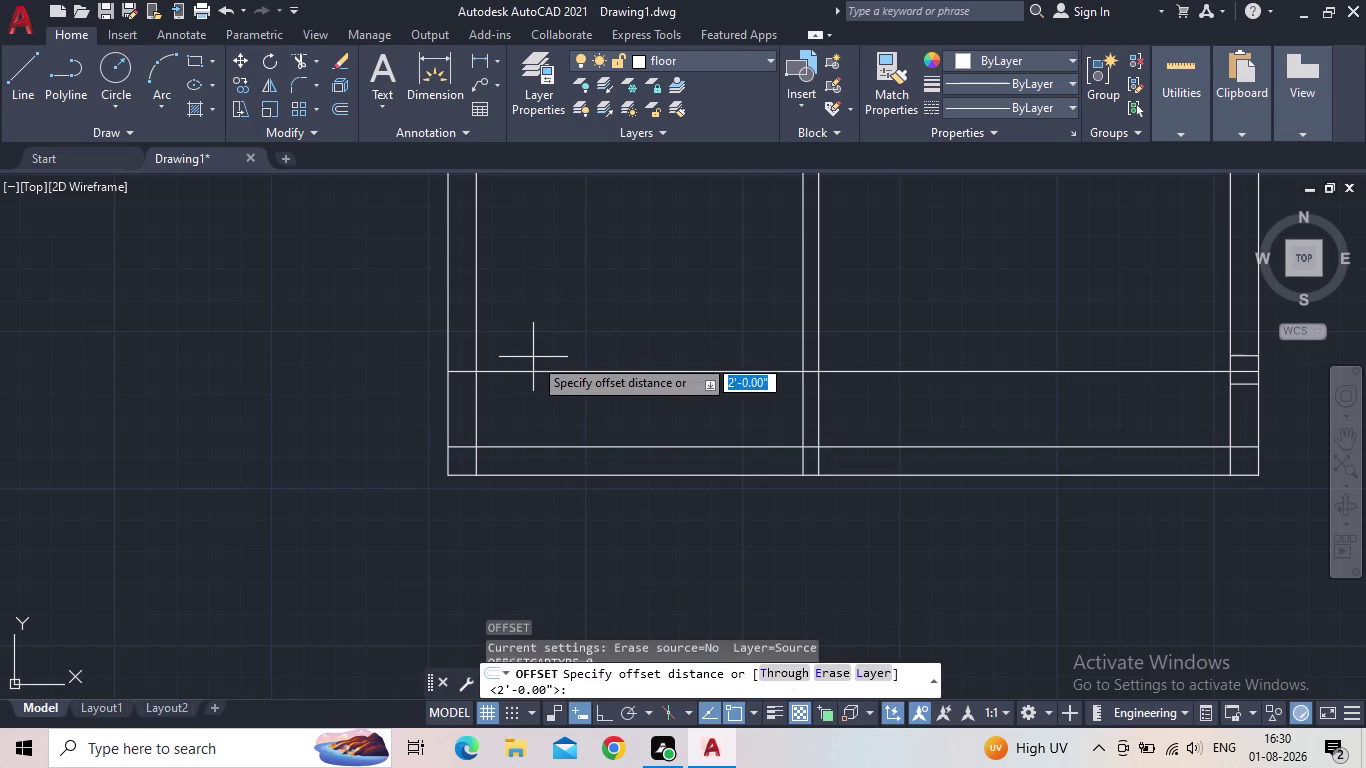
key(shift+quotedbl)
key(Return)
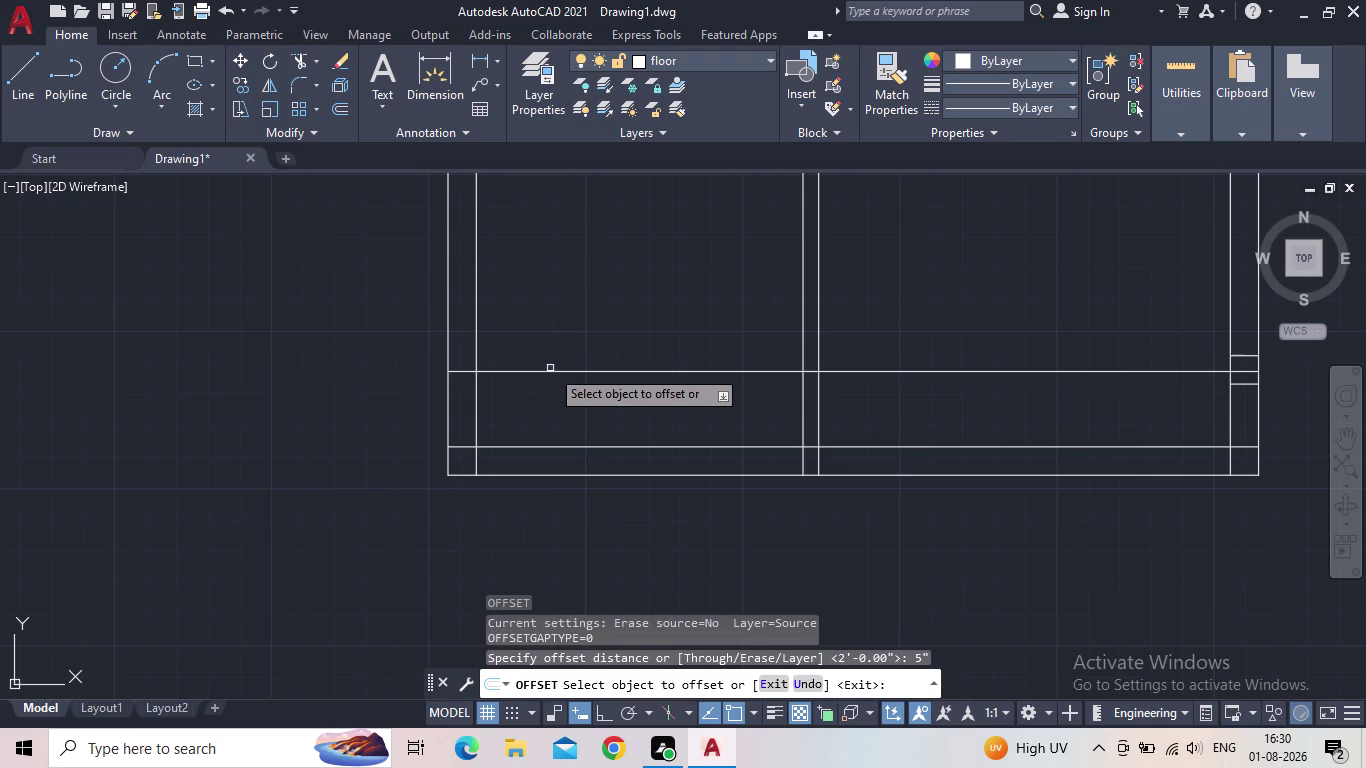
click(560, 371)
click(557, 312)
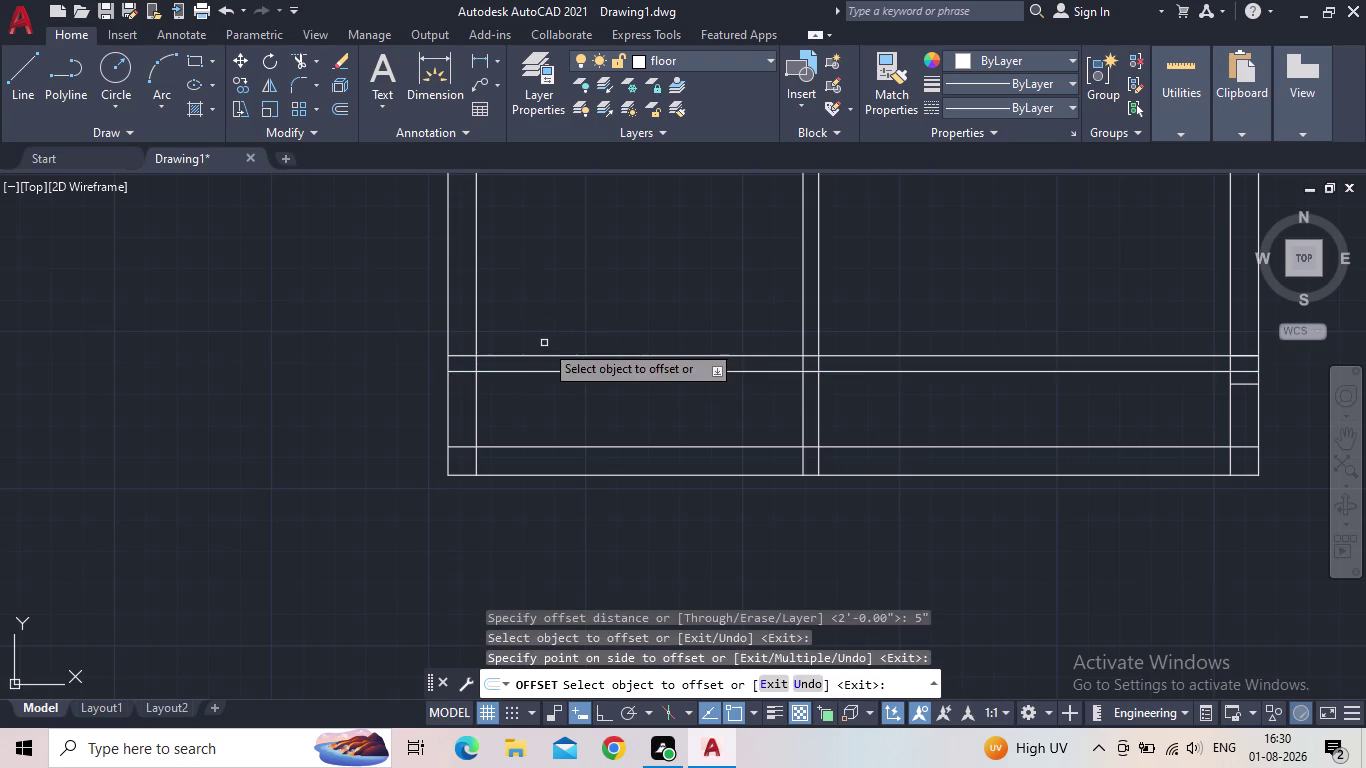
key(Escape)
scroll(down, 3)
scroll(up, 3)
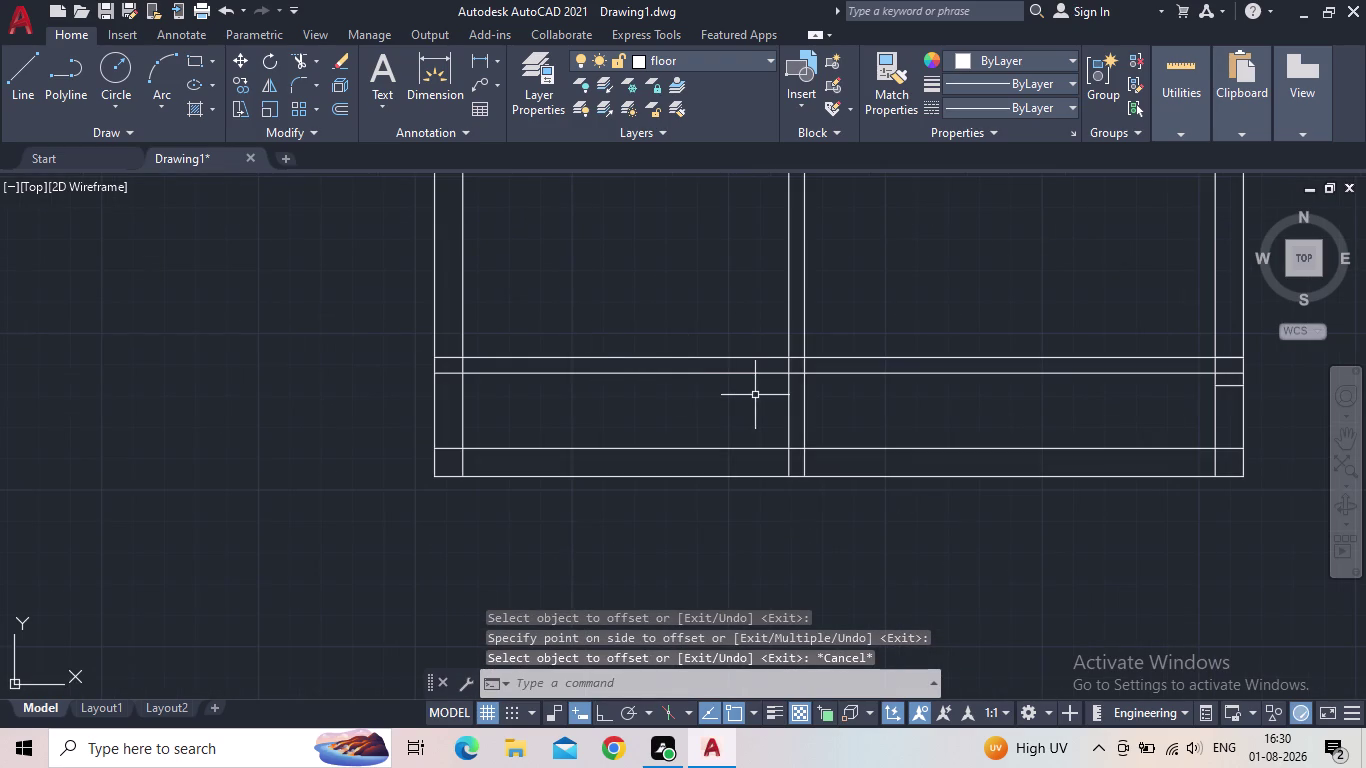
Trim the 2' and 5" lines out of the right room and near the right wall.
text(tr)
key(space)
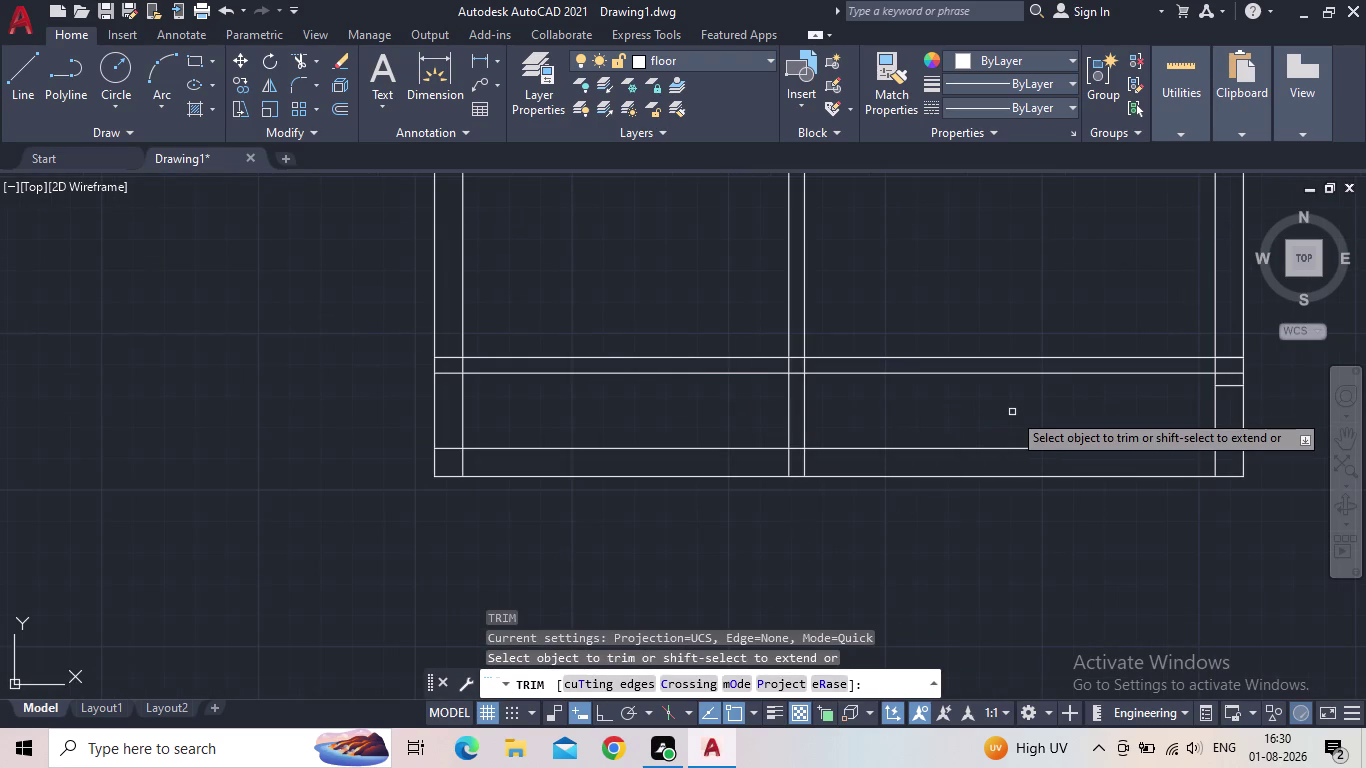
click(1012, 412)
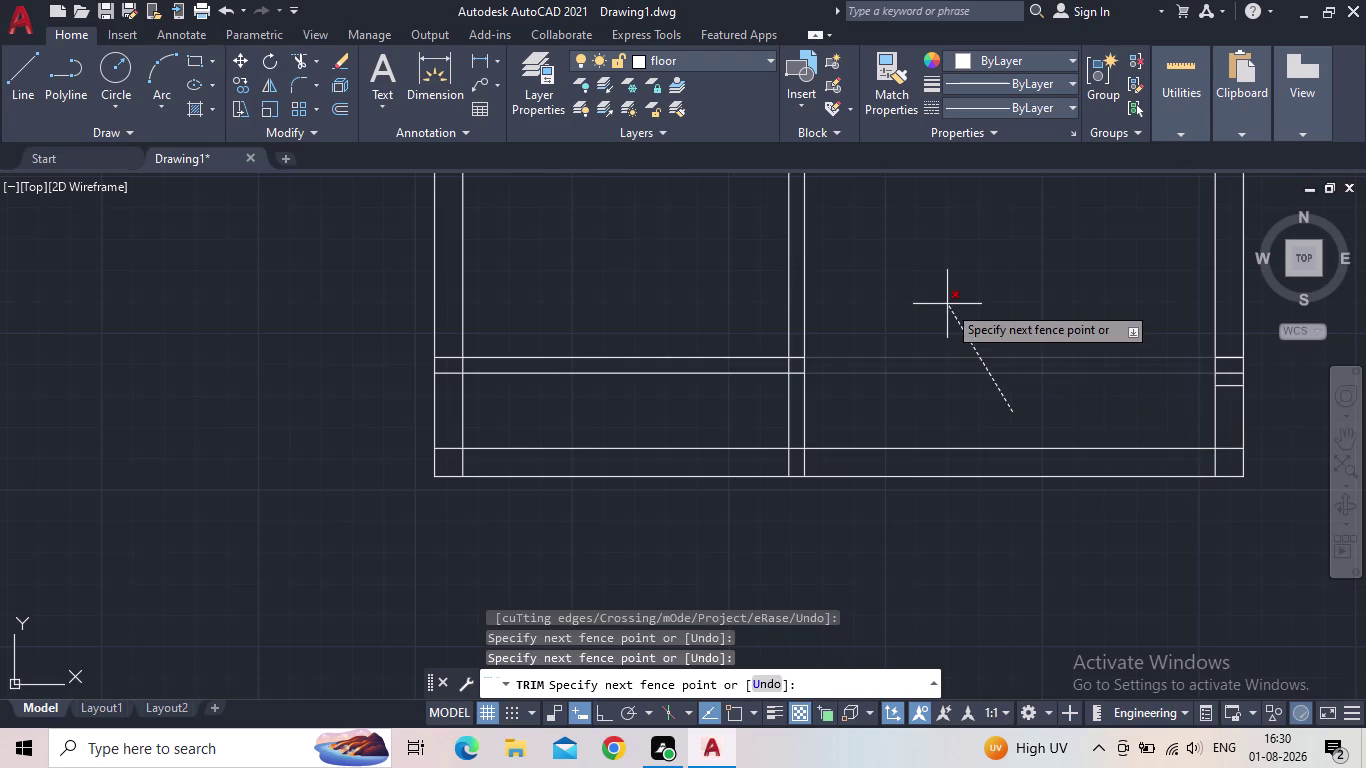
click(947, 304)
scroll(up, 3)
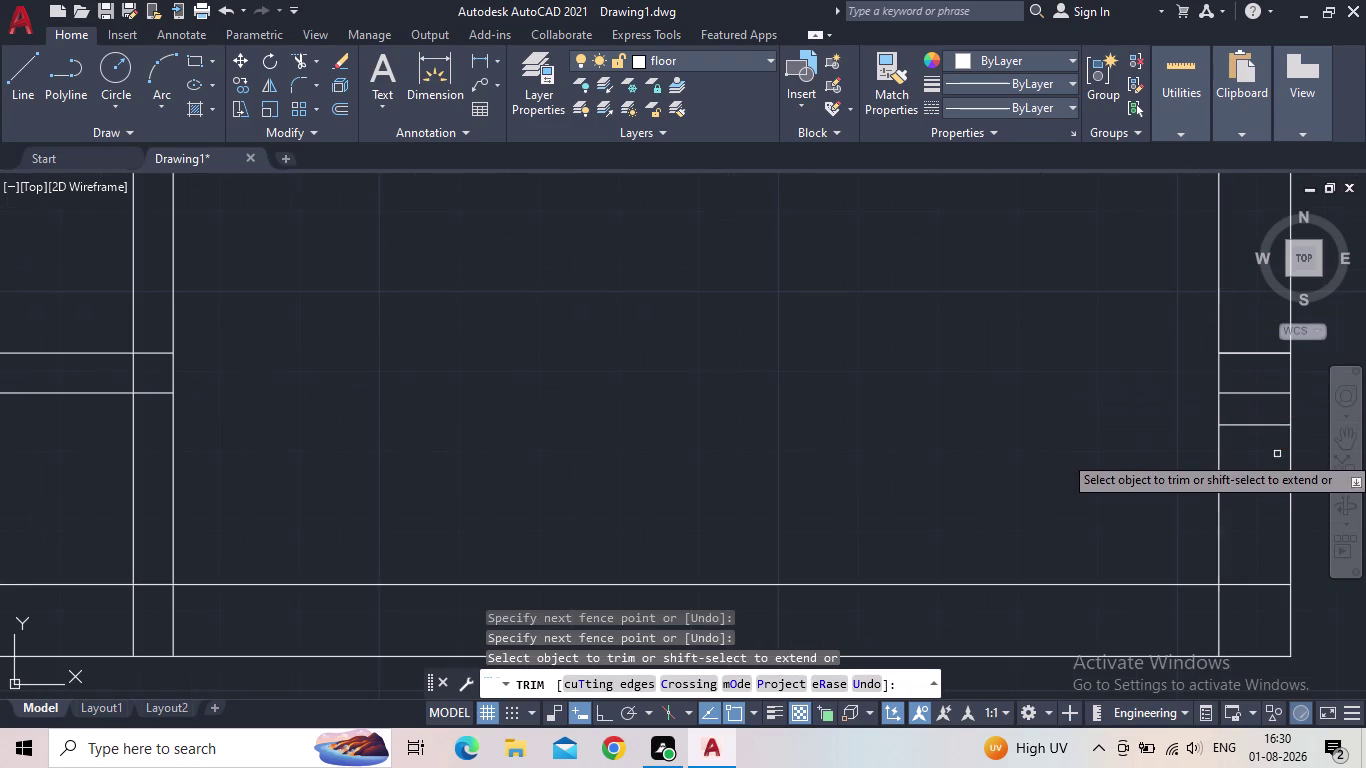
drag(1269, 458, 1265, 449)
click(1244, 342)
Trim a leftover segment of the new lines on the way to the left room.
scroll(down, 3)
middle_drag(744, 396, 786, 391)
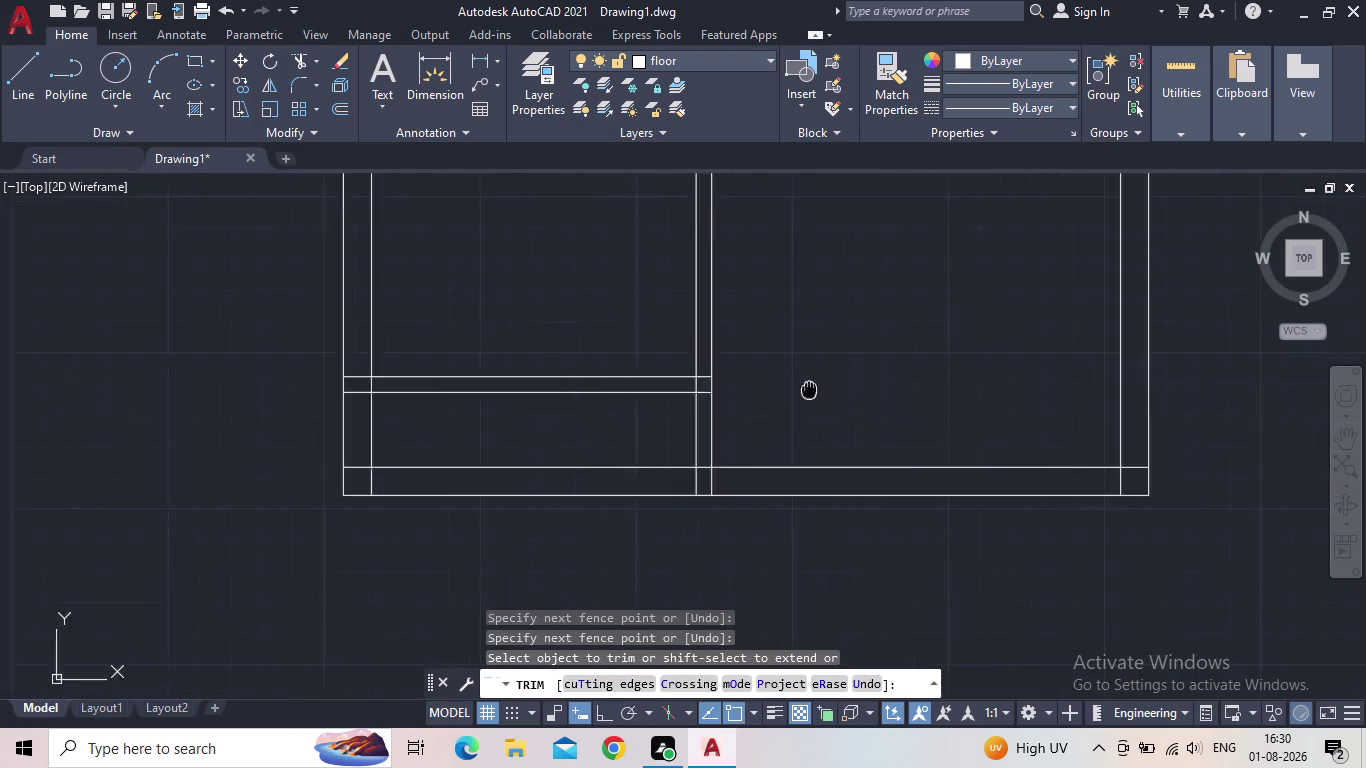
middle_drag(786, 391, 964, 371)
scroll(up, 3)
drag(864, 378, 863, 368)
click(851, 286)
Trim the new line ends inside the left room's left wall and finish trimming.
scroll(down, 3)
middle_drag(693, 392, 918, 383)
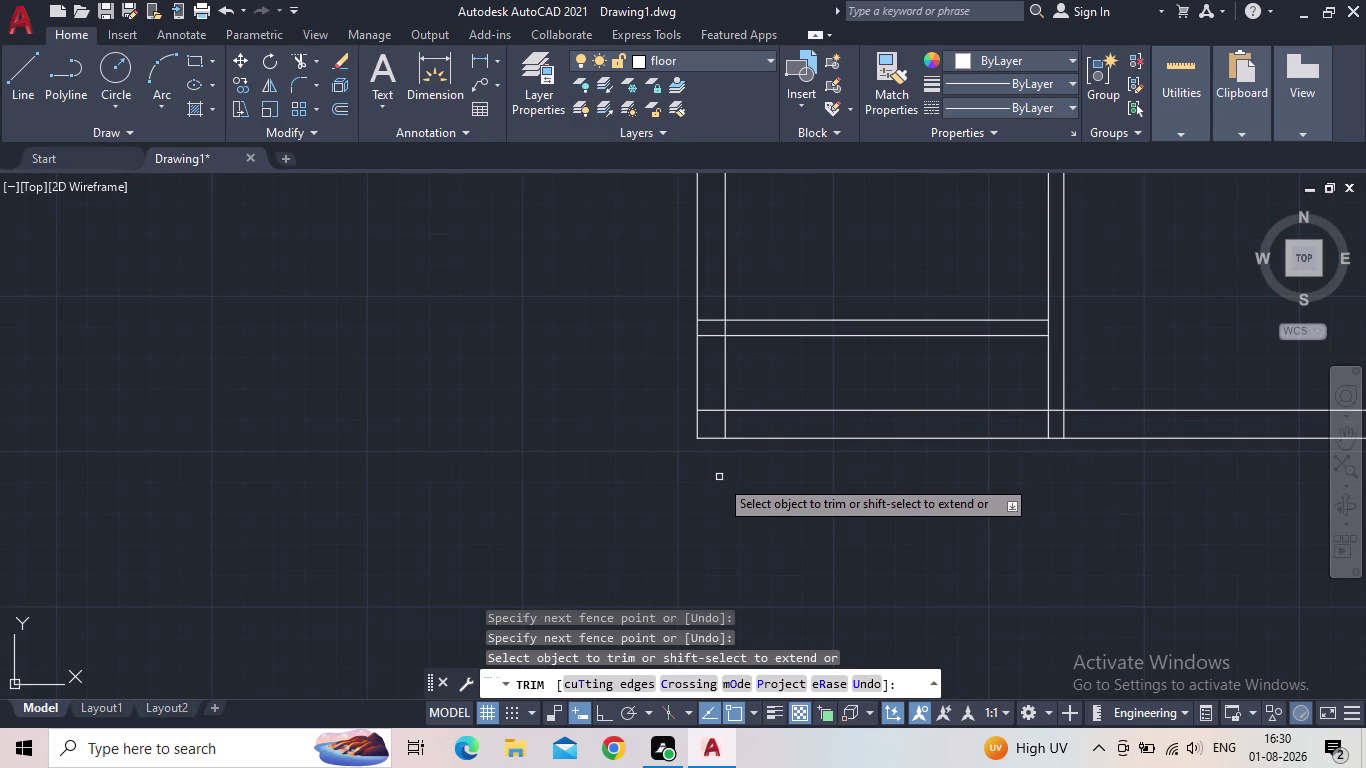
scroll(up, 3)
click(744, 386)
click(720, 386)
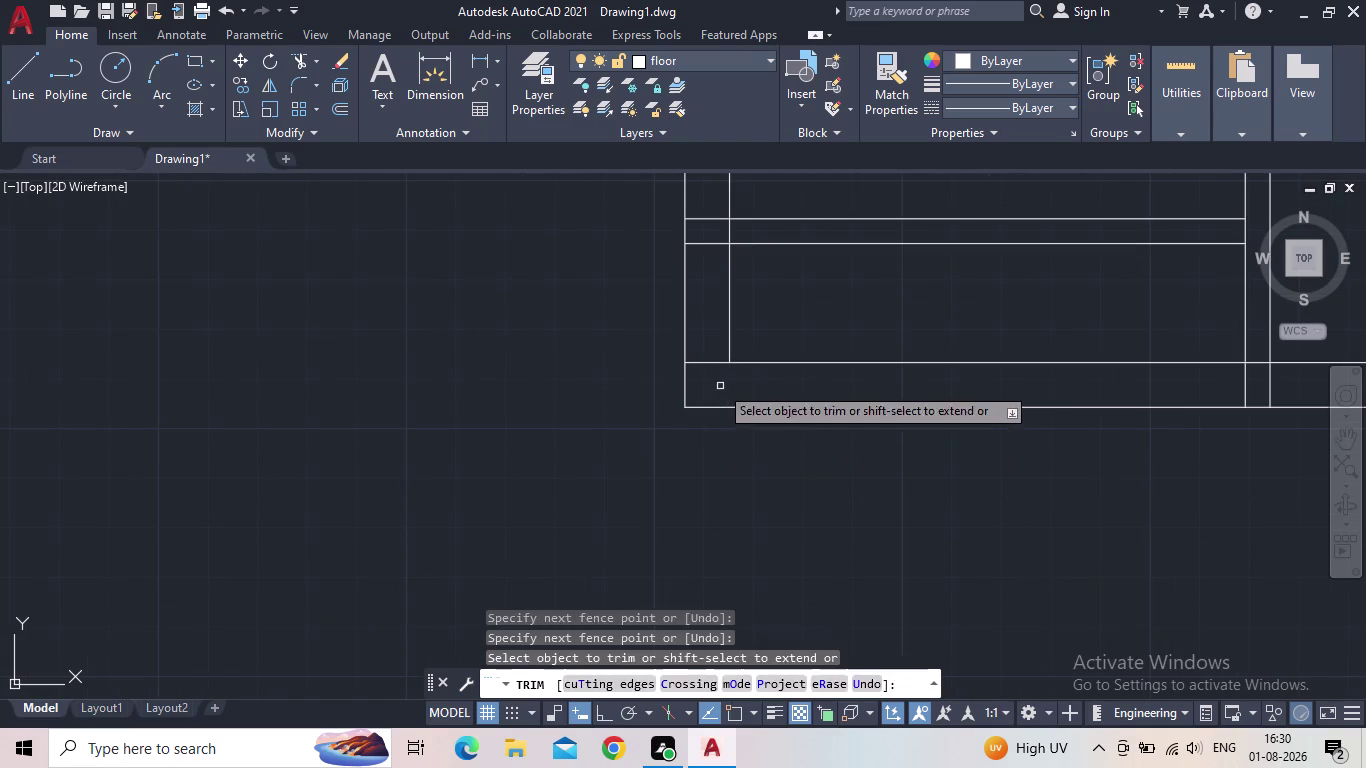
click(717, 379)
click(712, 359)
click(711, 262)
click(700, 191)
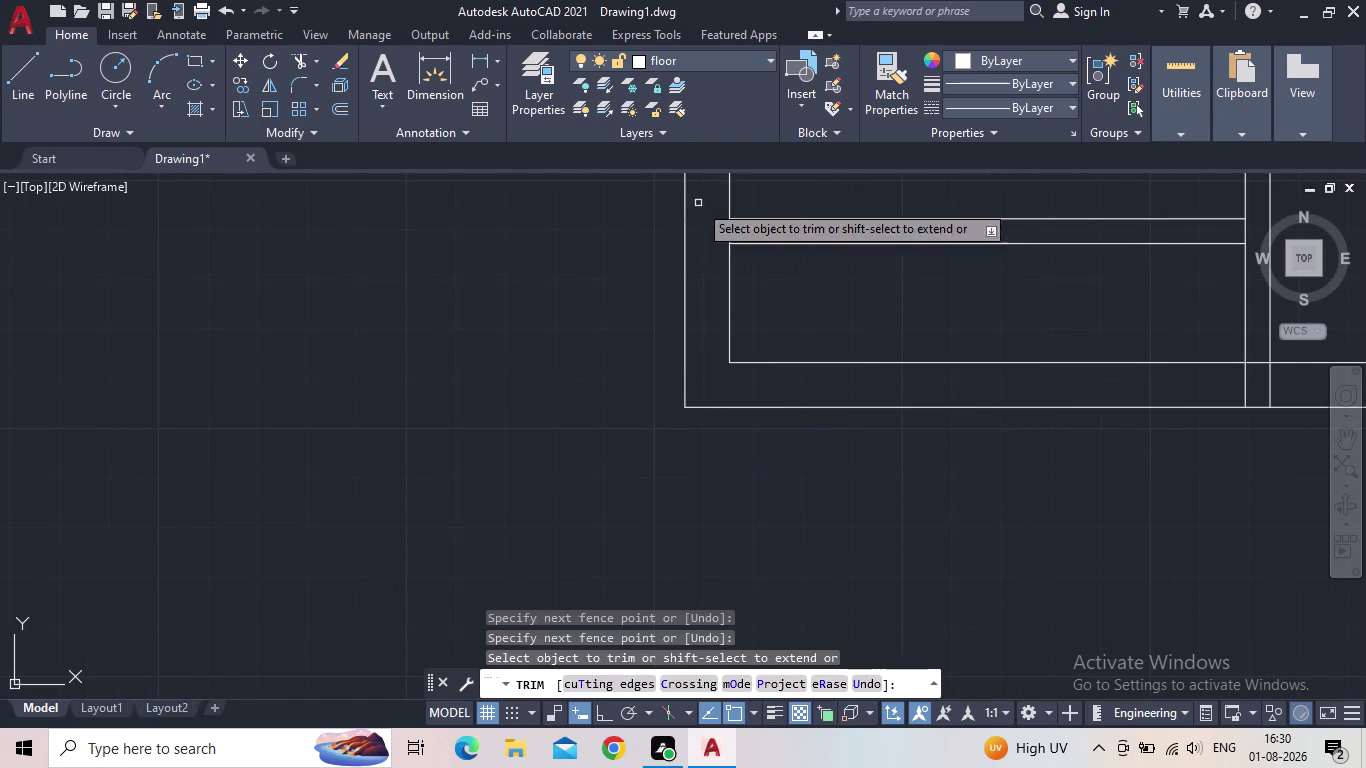
scroll(down, 3)
middle_drag(589, 282, 605, 481)
middle_drag(847, 351, 646, 330)
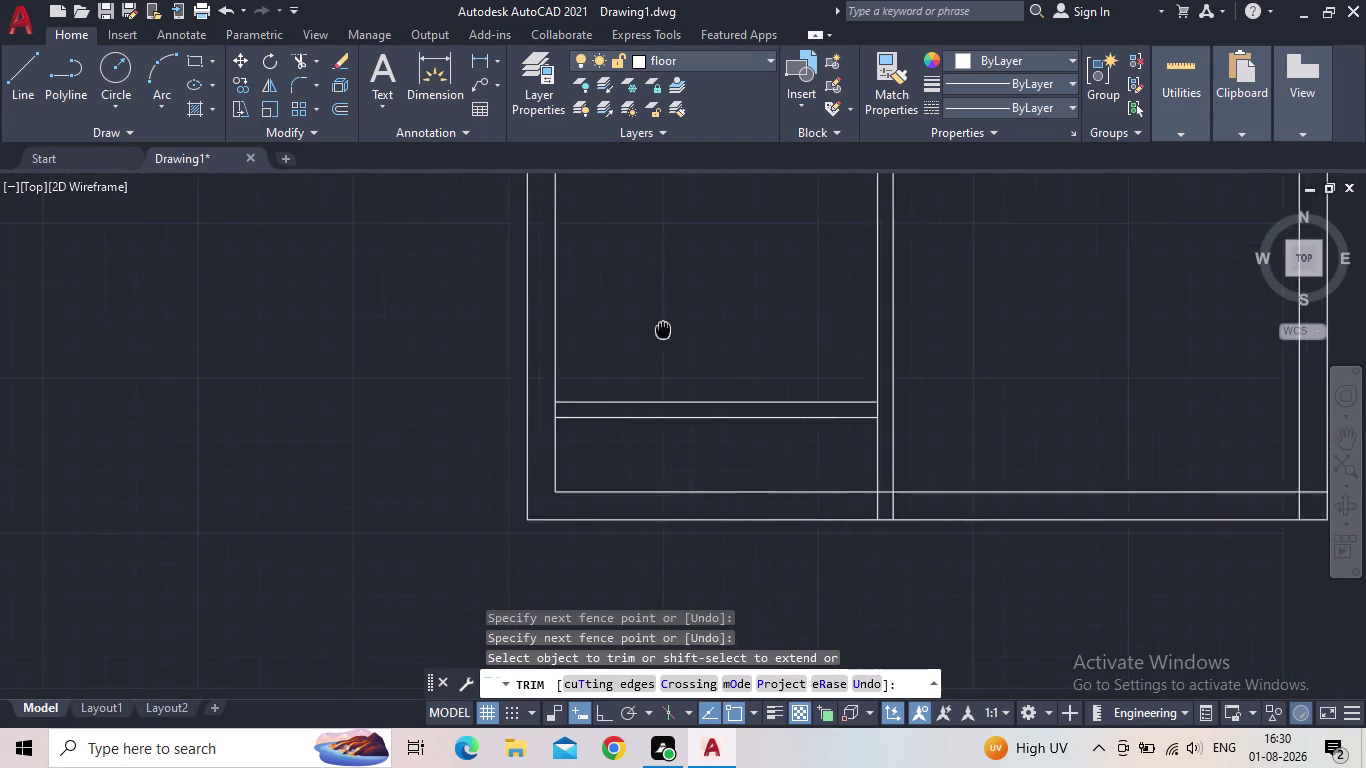
middle_drag(646, 330, 630, 330)
scroll(down, 3)
key(Escape)
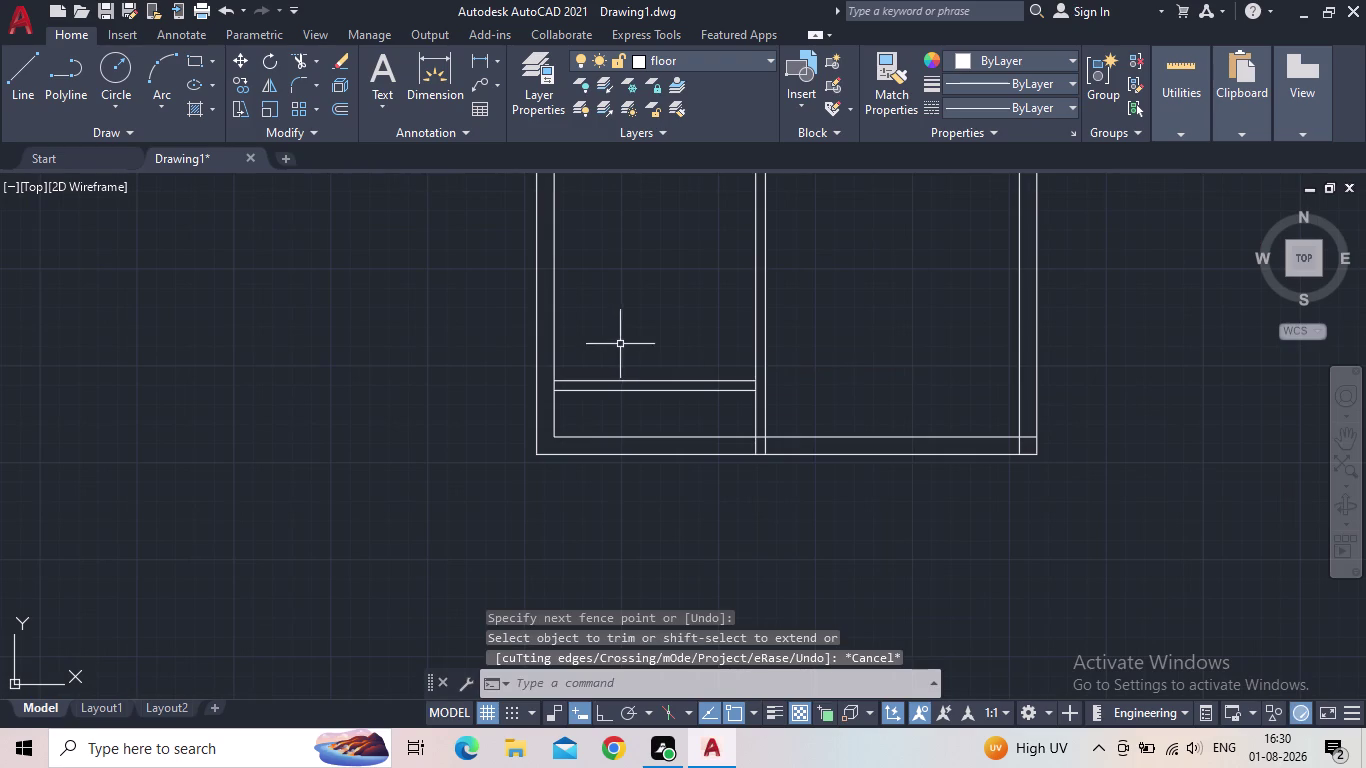
scroll(up, 3)
Pan up the left room and start an offset with distance 9.
scroll(up, 3)
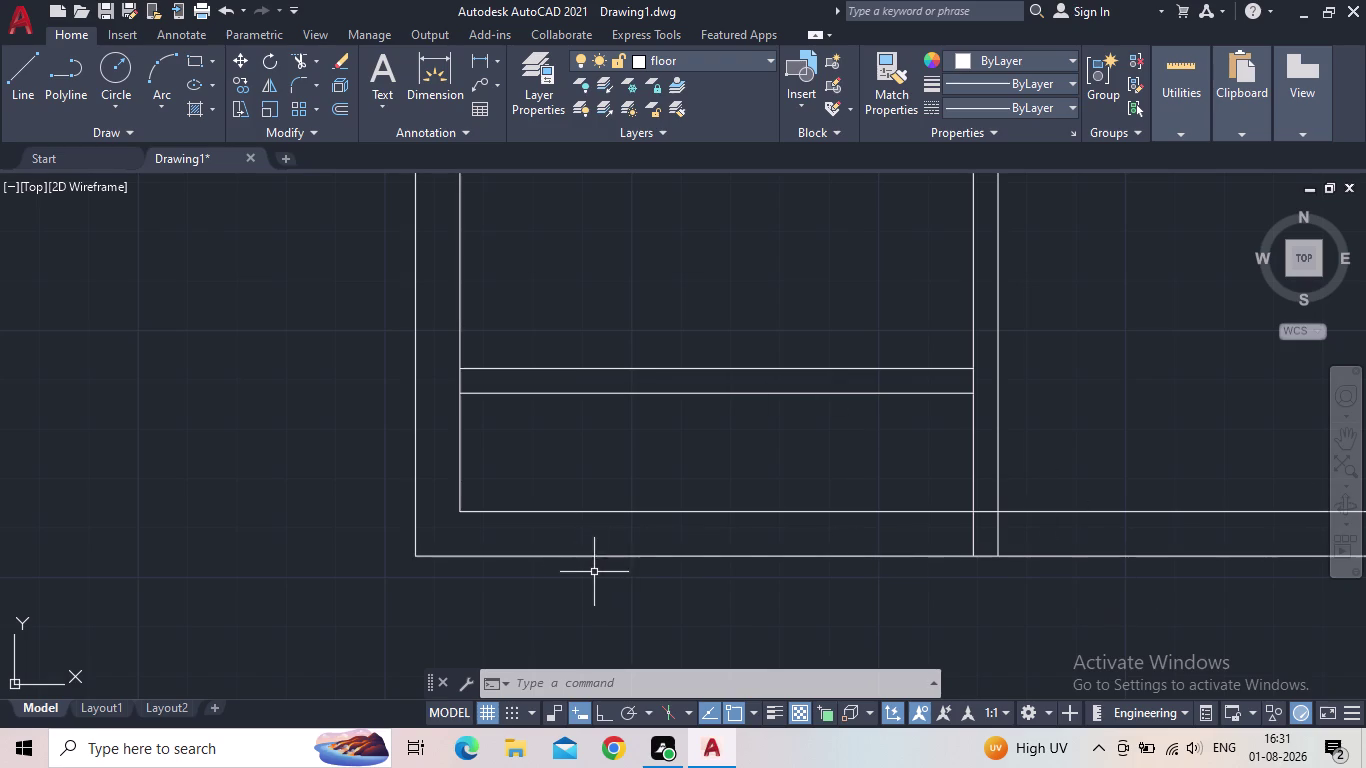
middle_drag(589, 249, 584, 340)
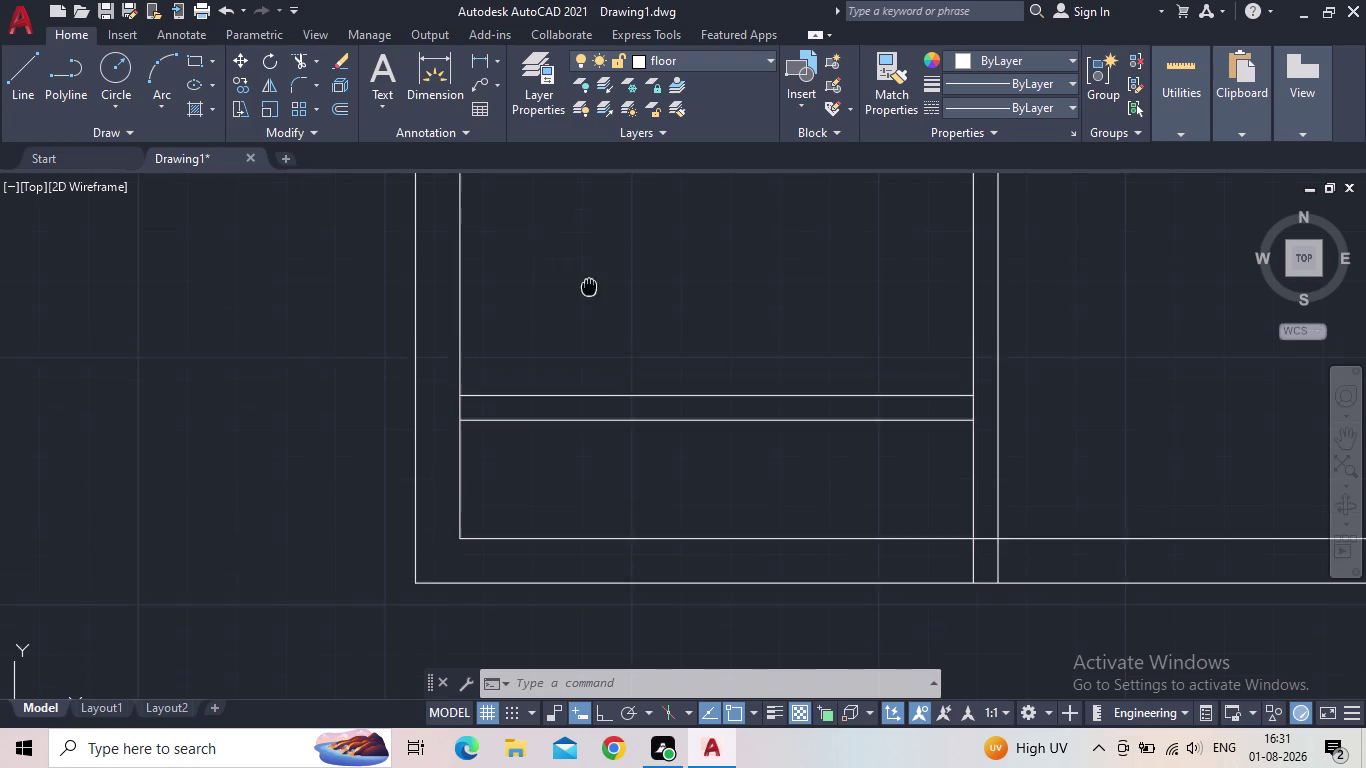
middle_drag(584, 340, 525, 525)
scroll(down, 3)
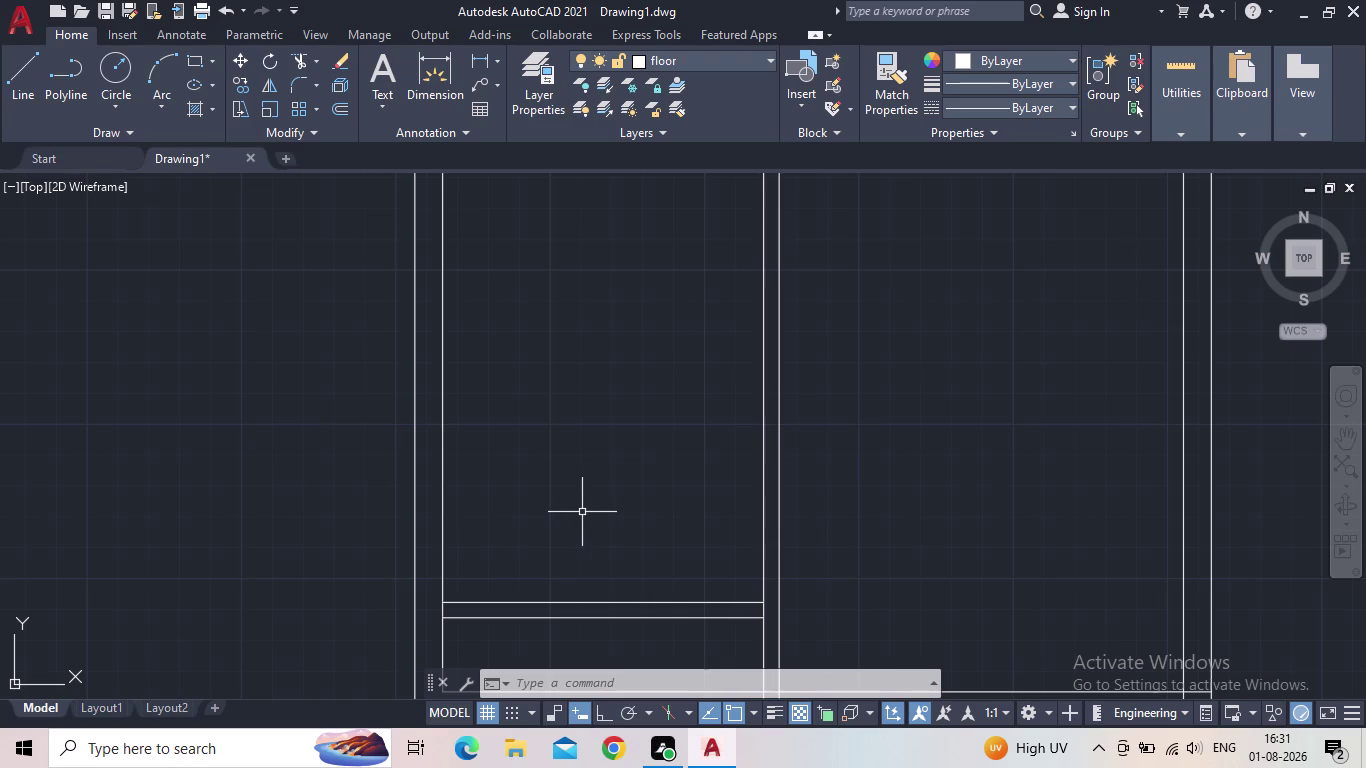
middle_drag(586, 438, 511, 535)
scroll(down, 3)
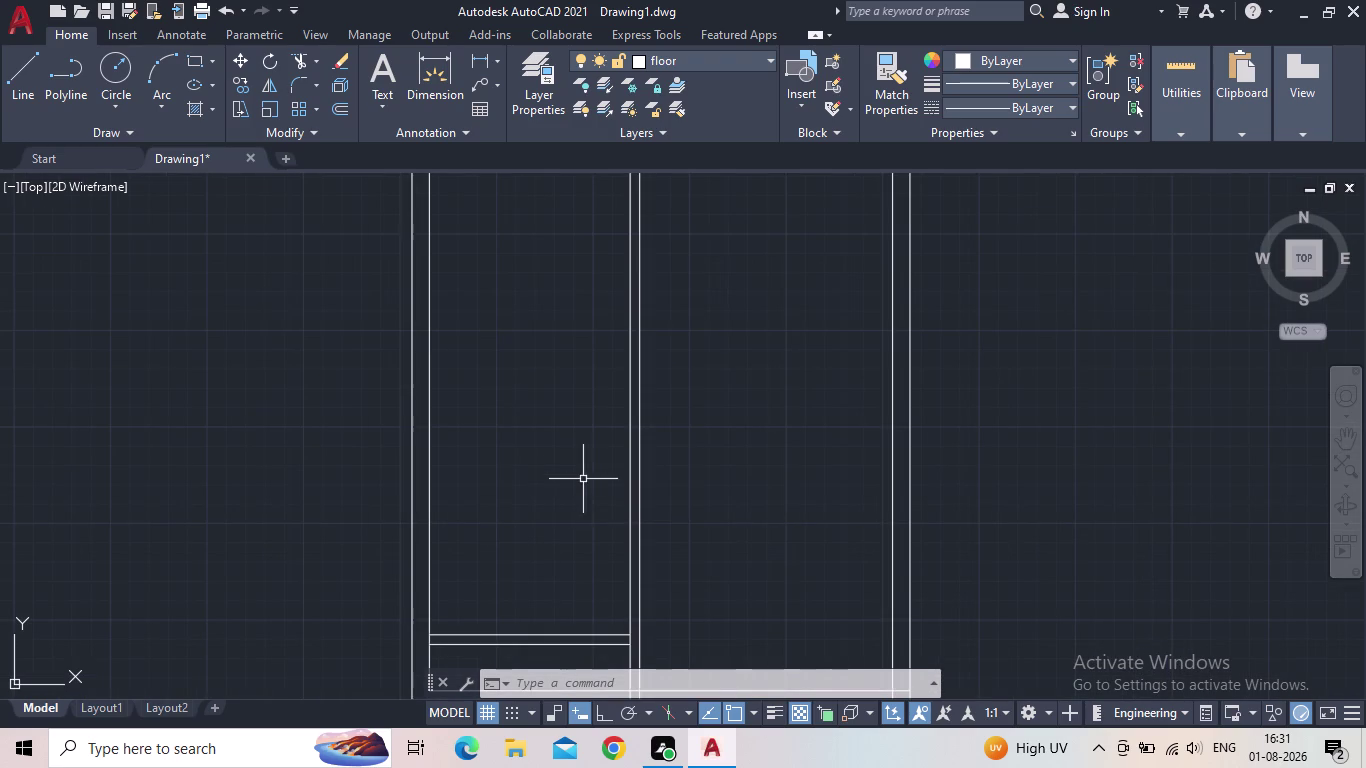
key(o)
key(Return)
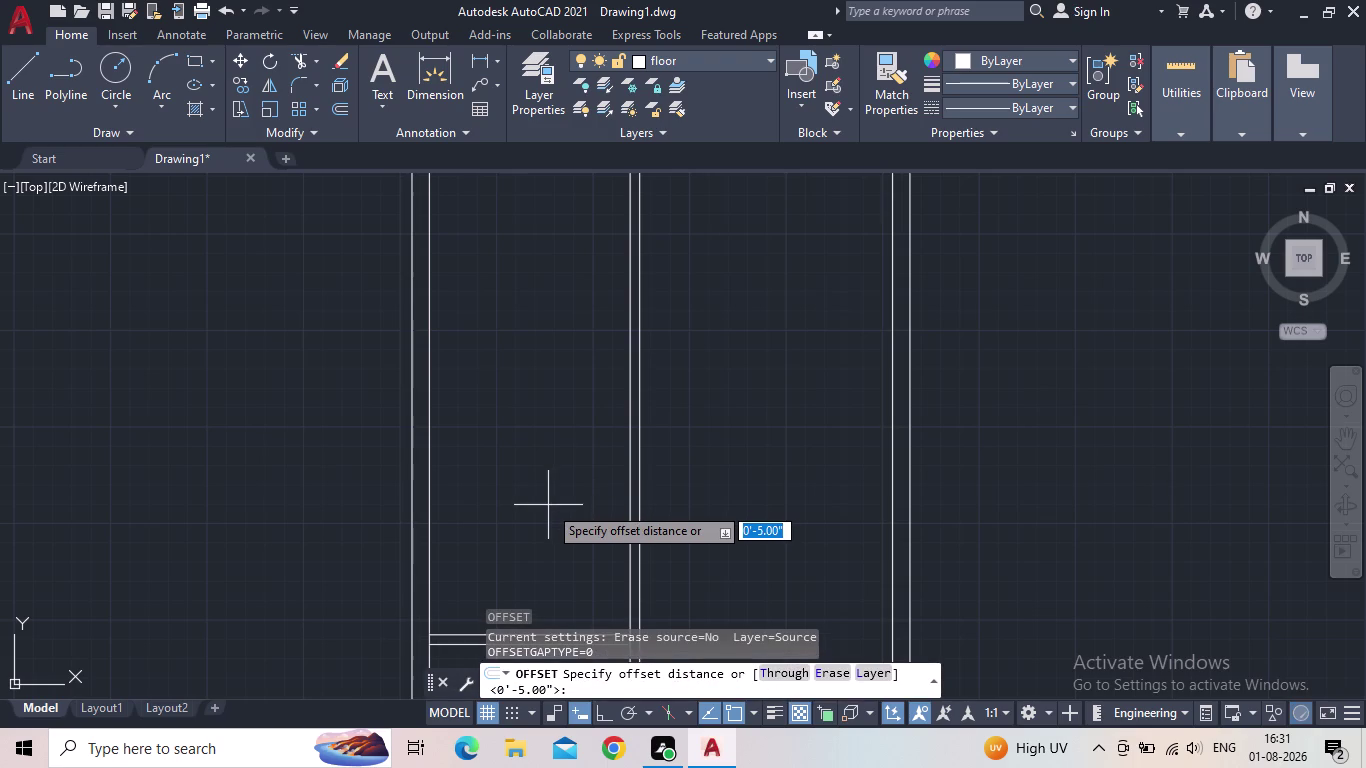
key(9)
key(BackSpace)
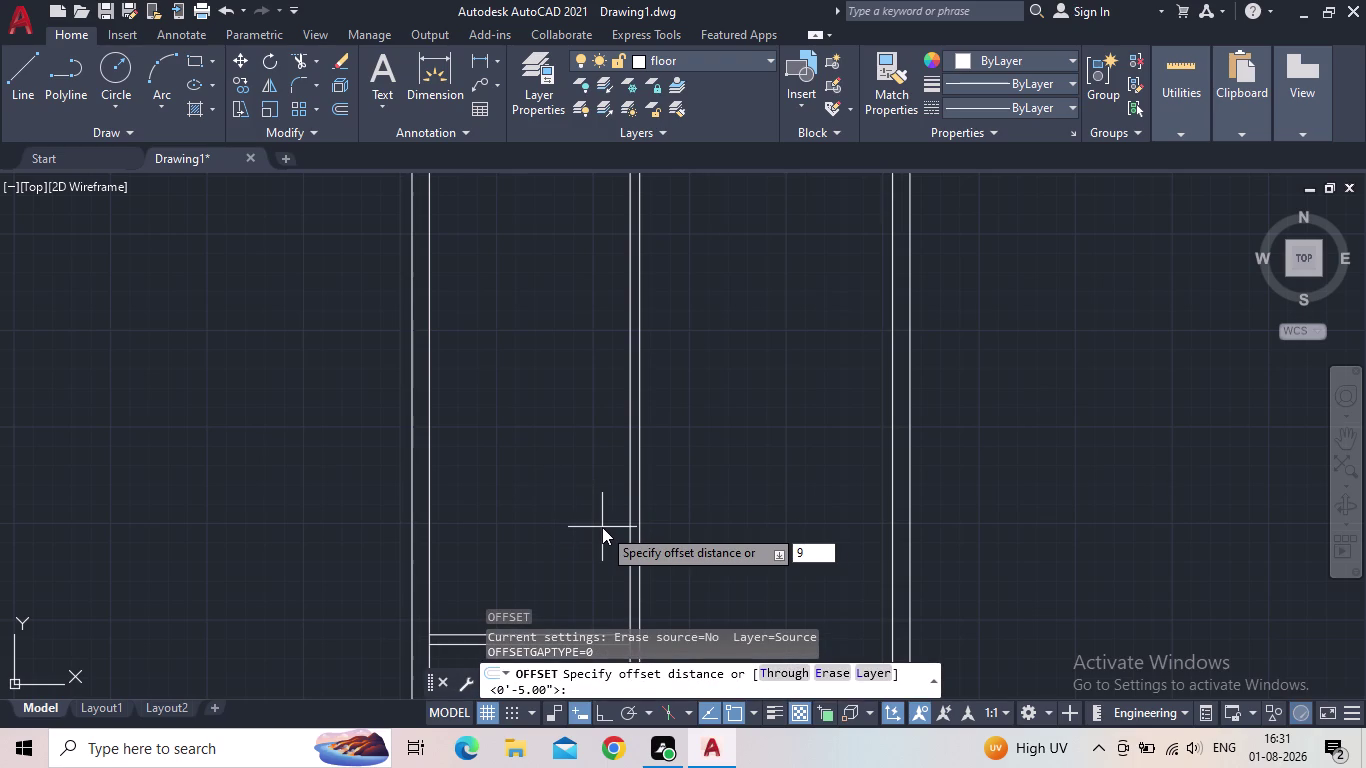